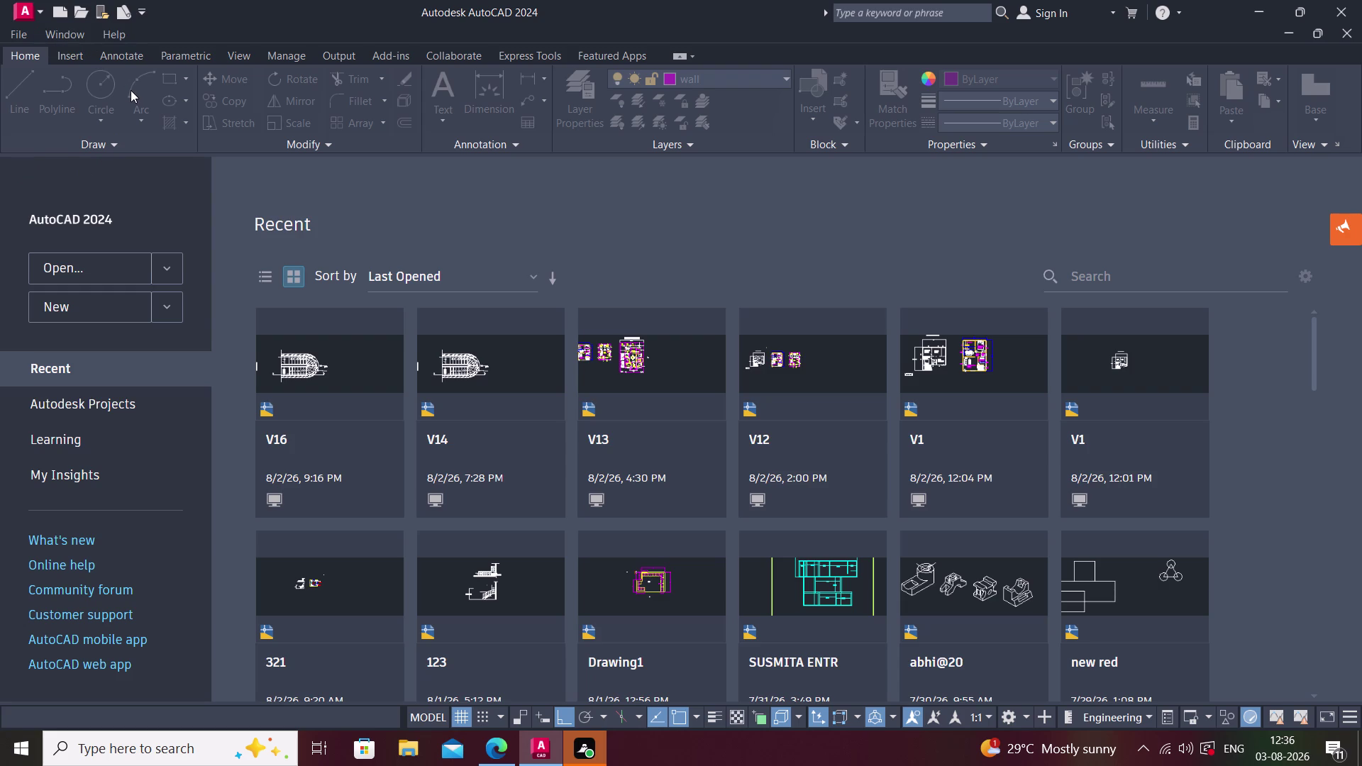
Undo three times and redo five times on the start page.
scroll(up, 3)
key(ctrl+z)
key(ctrl+z)
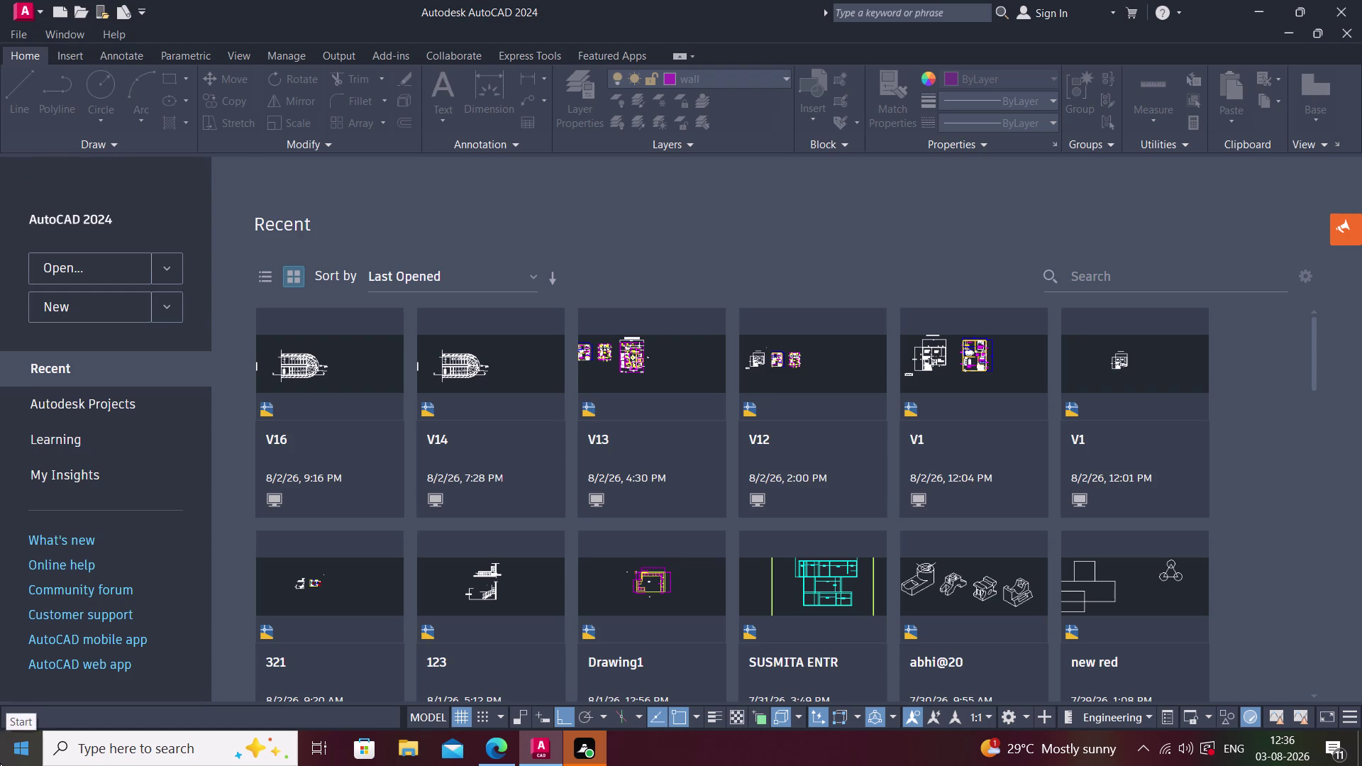
key(ctrl+z)
key(ctrl+y)
key(ctrl+y)
key(ctrl+y)
key(ctrl+y)
key(ctrl+y)
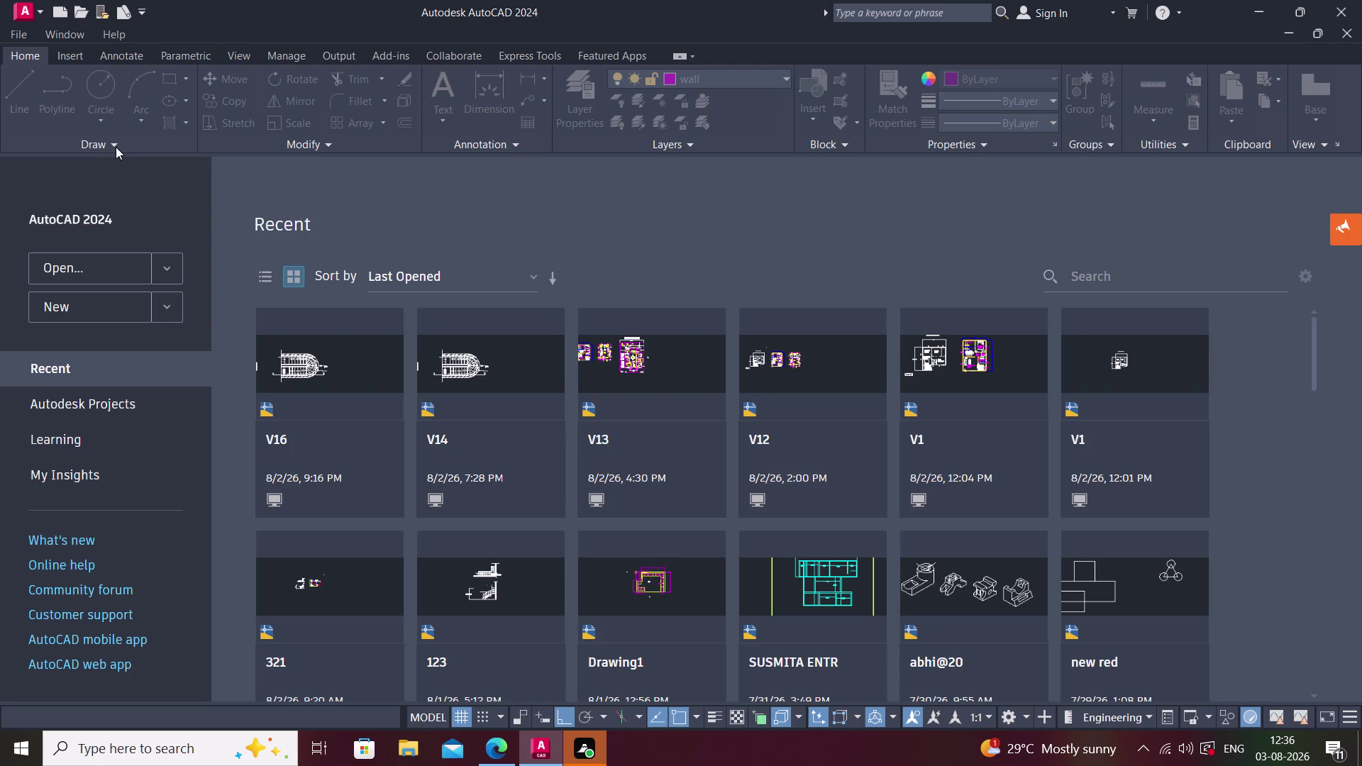
Open the application menu's recent documents list, then dismiss it.
click(116, 146)
click(108, 144)
click(31, 14)
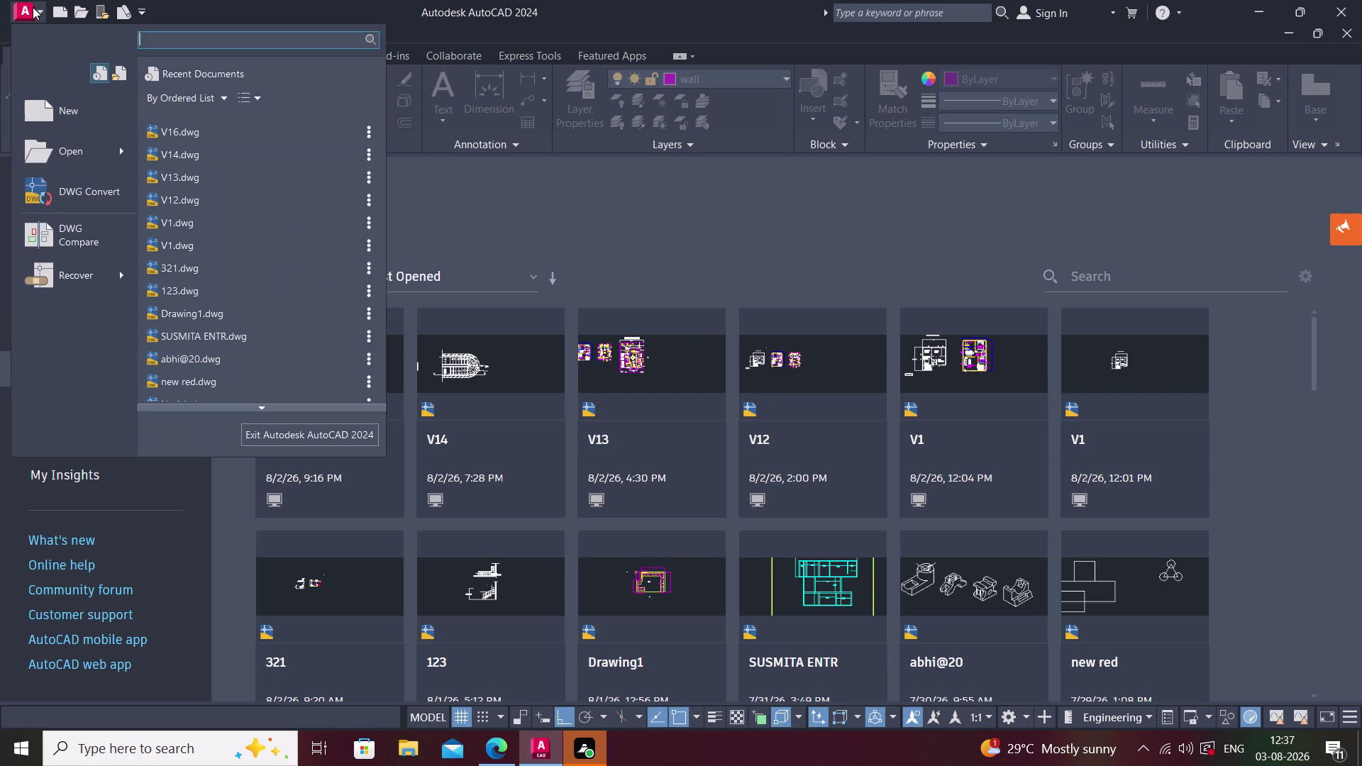
click(580, 237)
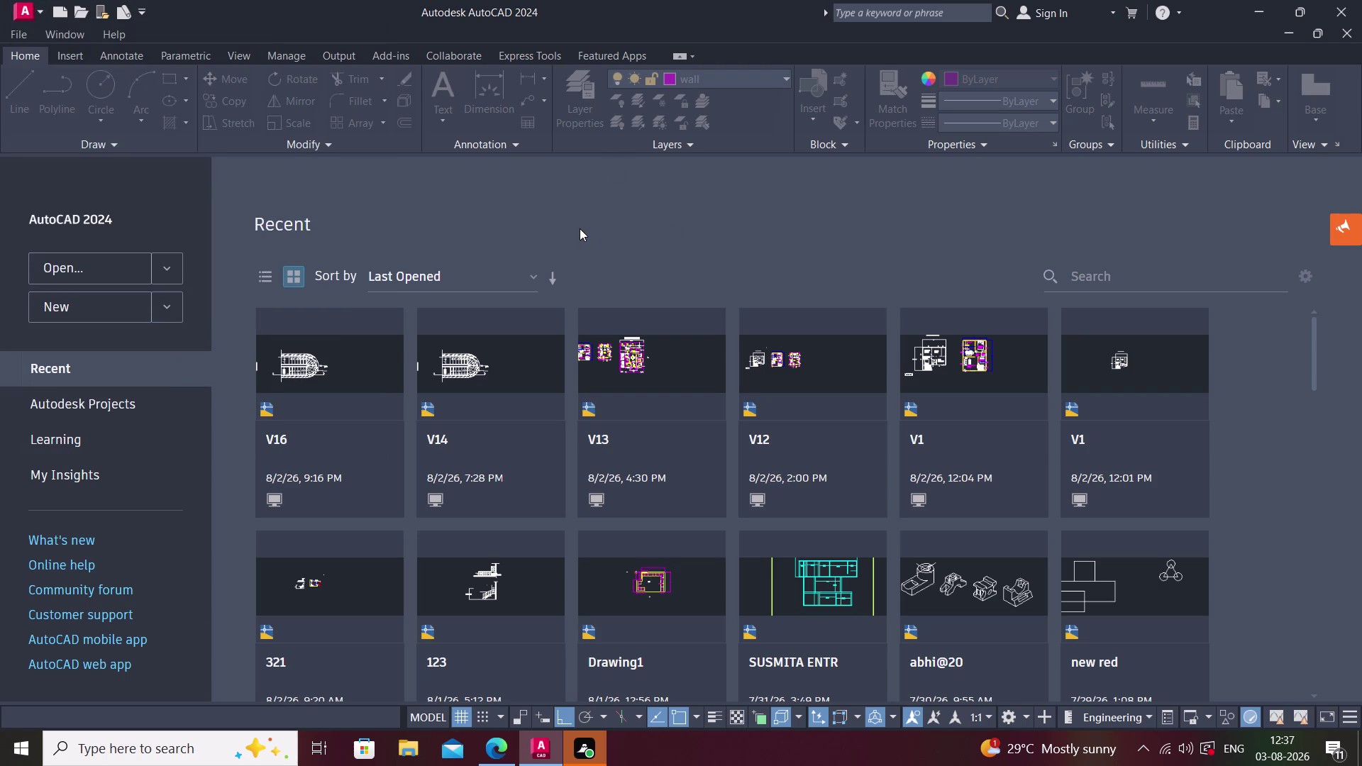
After repeated Ctrl+S attempts, show the Sort by dropdown's Name and Last Opened options.
key(ctrl+s)
key(ctrl+s)
key(ctrl+s)
key(ctrl+s)
key(ctrl+s)
key(ctrl+s)
key(ctrl+s)
key(ctrl+s)
key(ctrl+s)
key(ctrl+s)
key(ctrl+s)
key(ctrl+s)
click(535, 275)
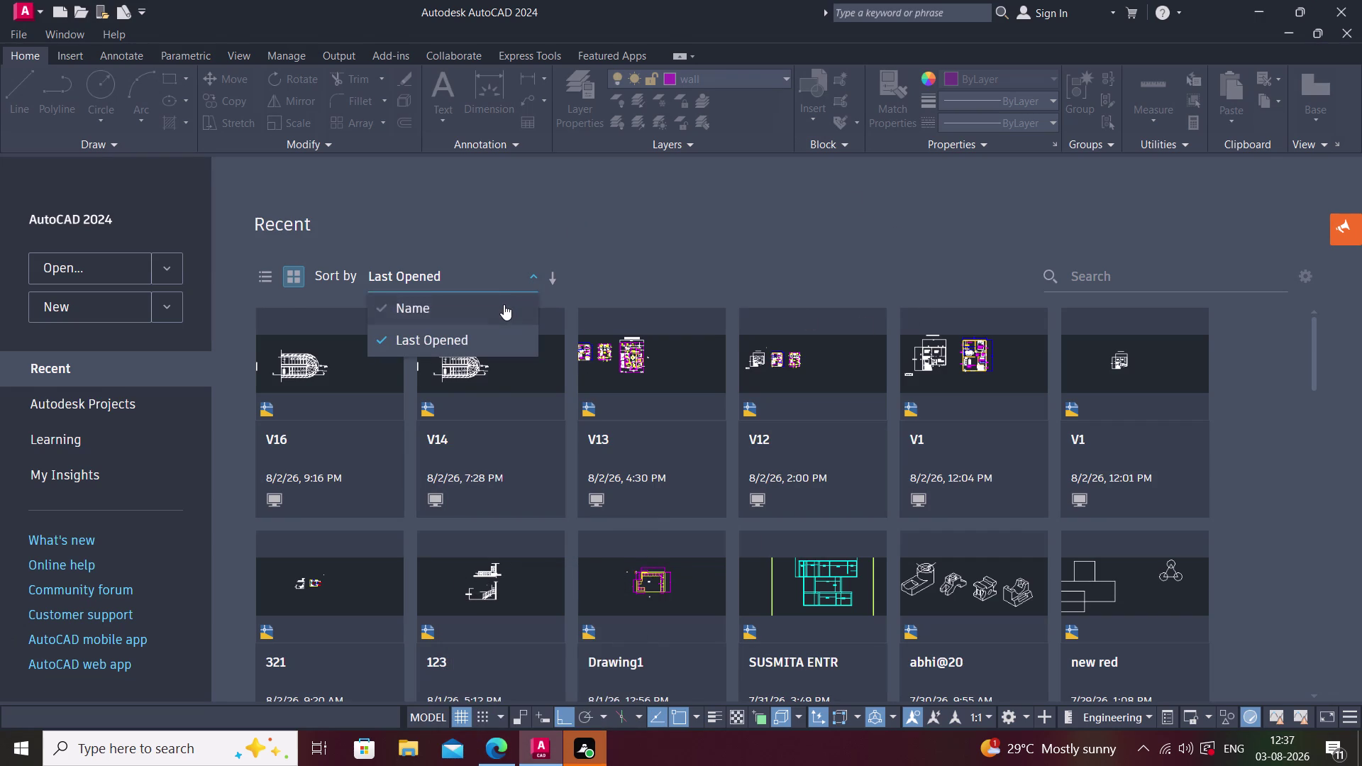
Sort the recent drawings by name and bring up the file commands list.
click(503, 304)
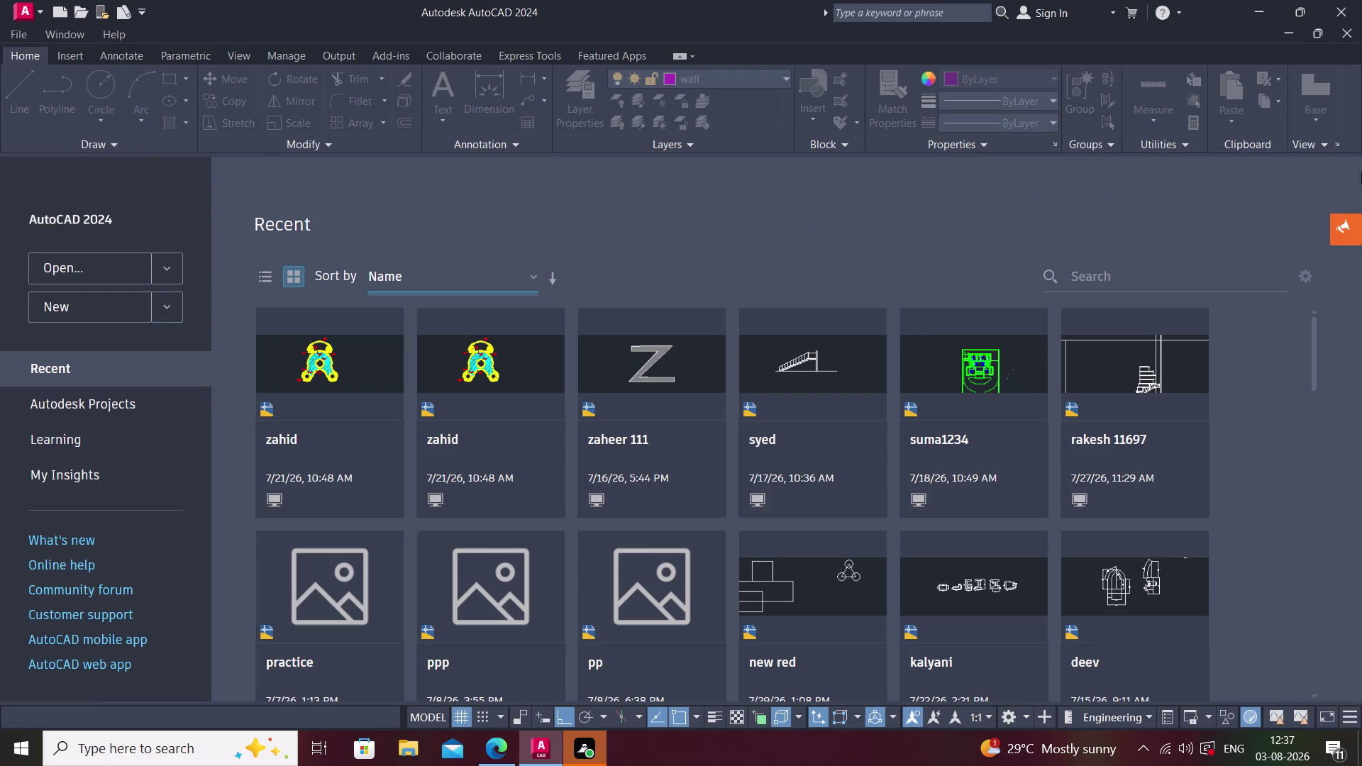
double_click(23, 50)
click(23, 42)
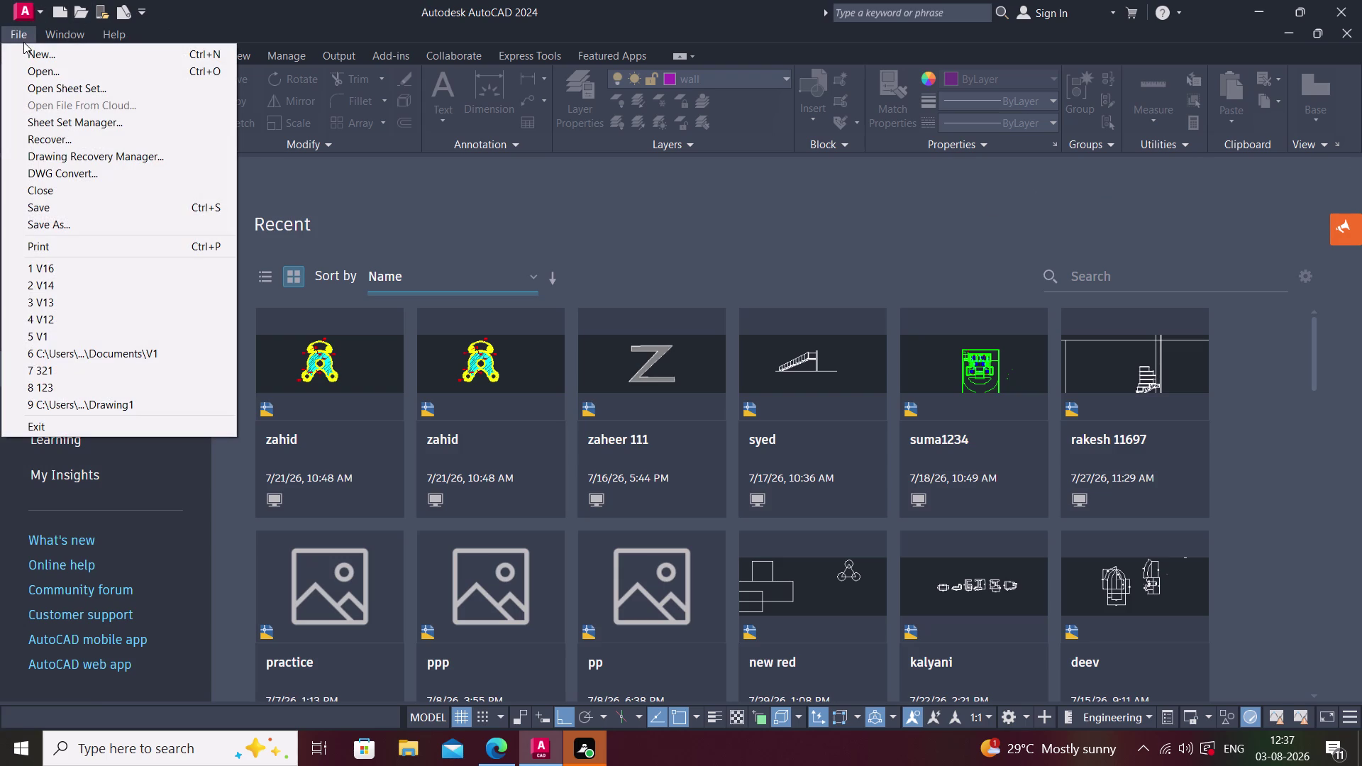
click(25, 36)
click(36, 16)
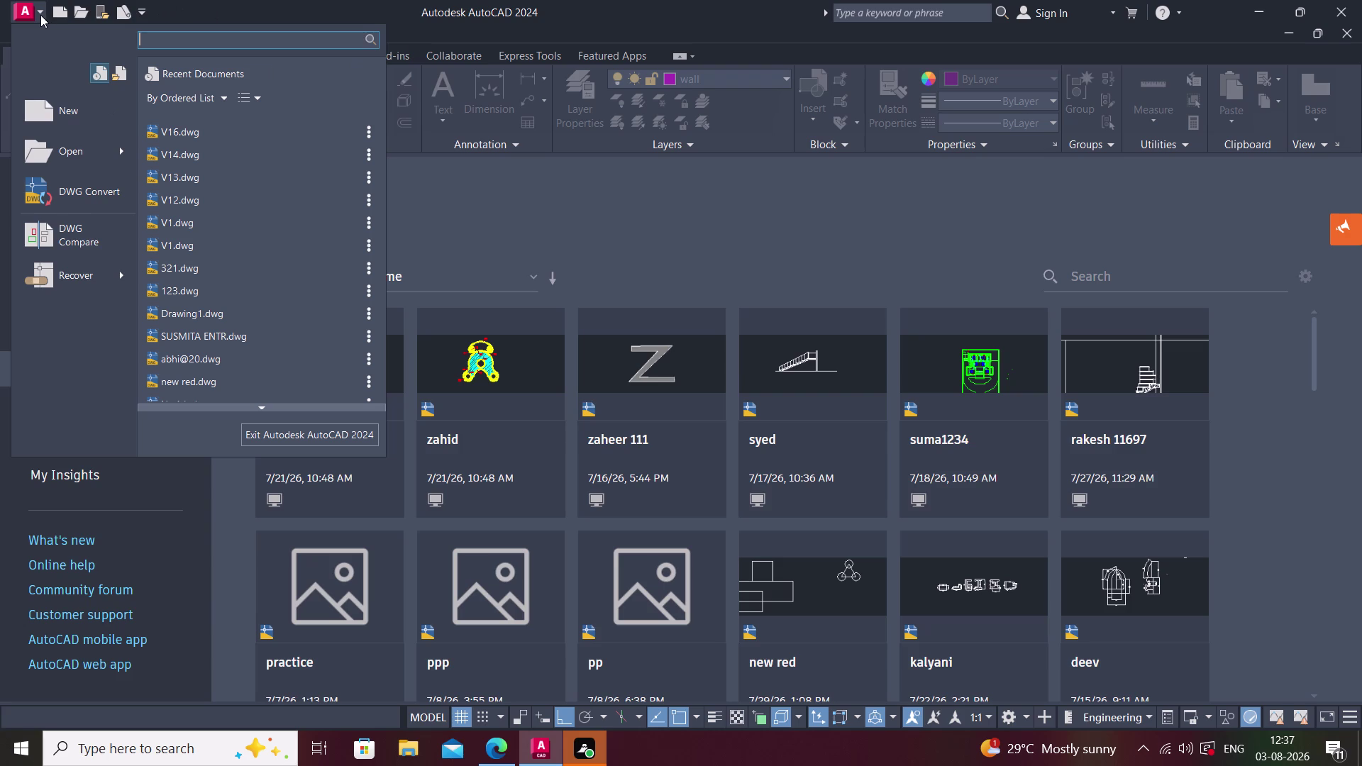
Show and dismiss the recent documents list and the file commands list.
click(40, 15)
click(20, 20)
click(41, 12)
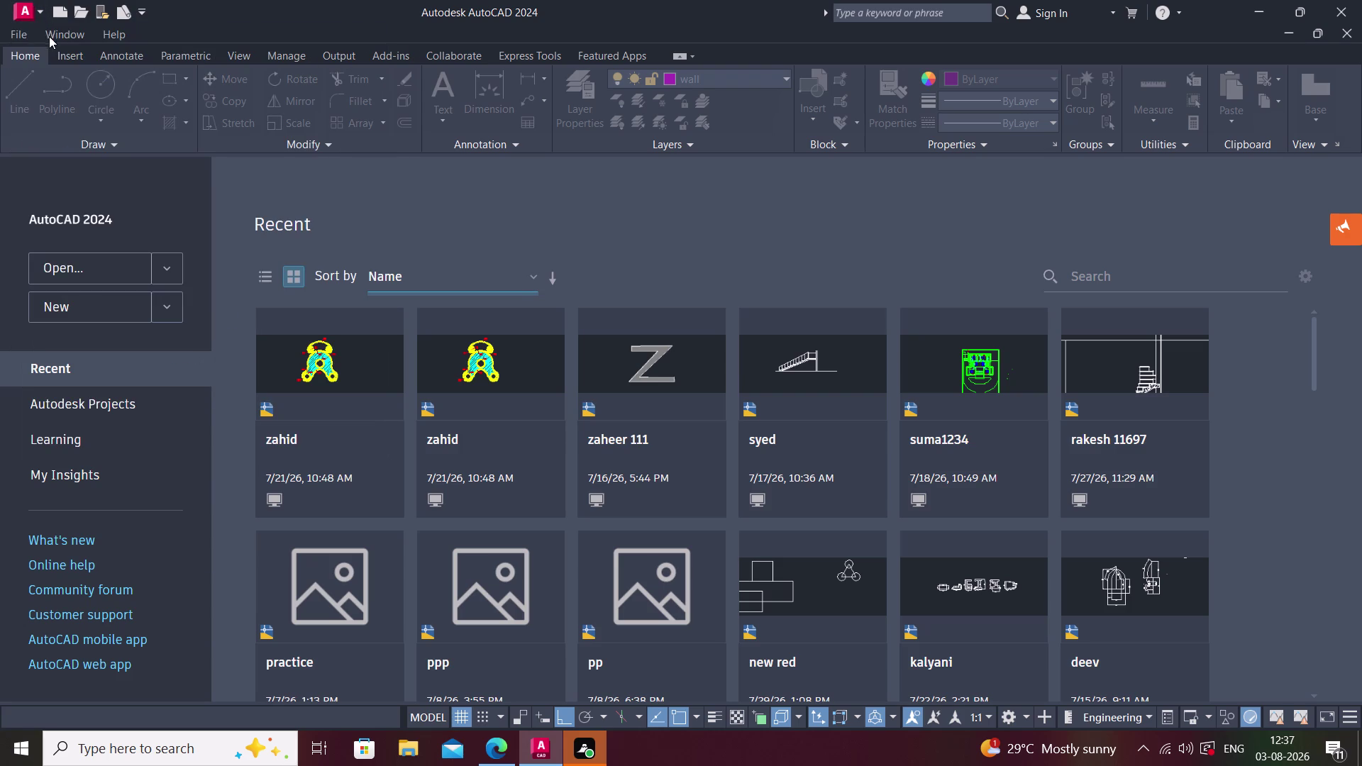
click(17, 36)
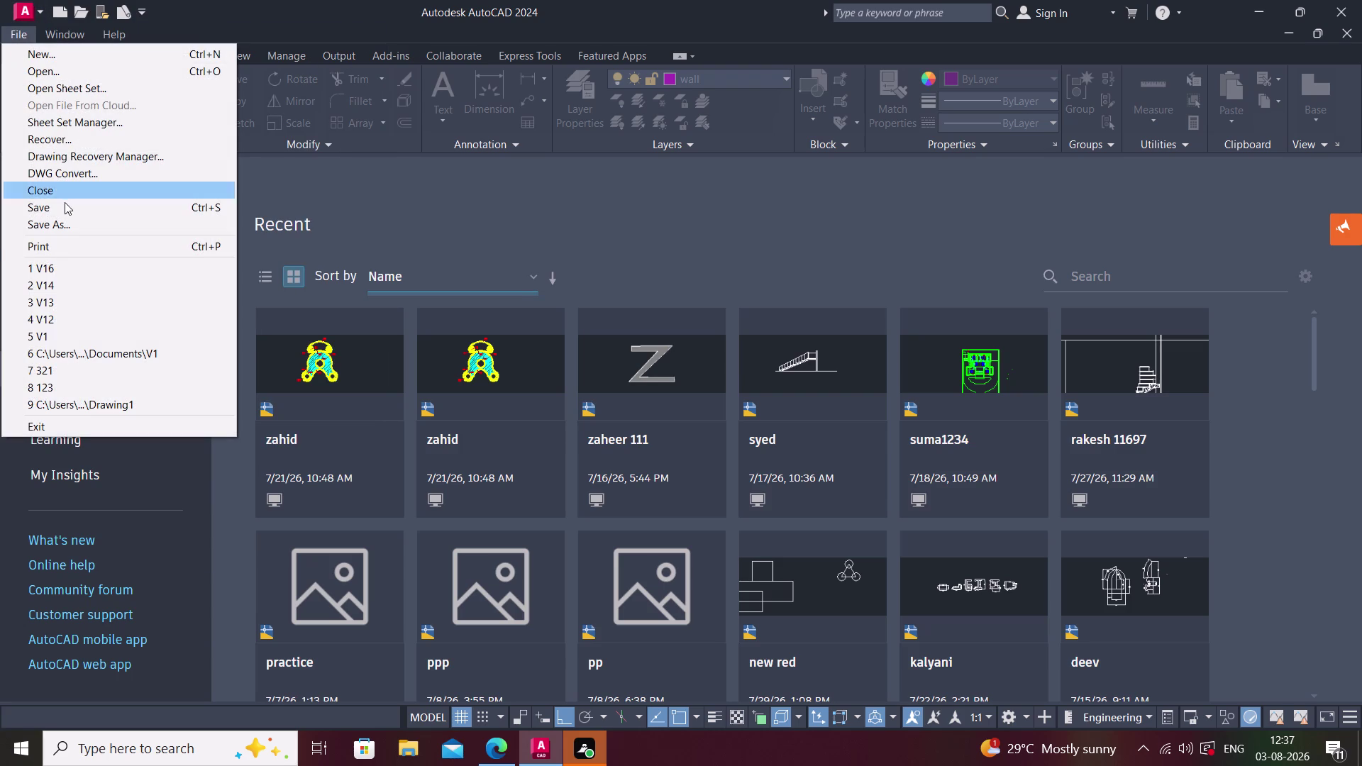
click(78, 227)
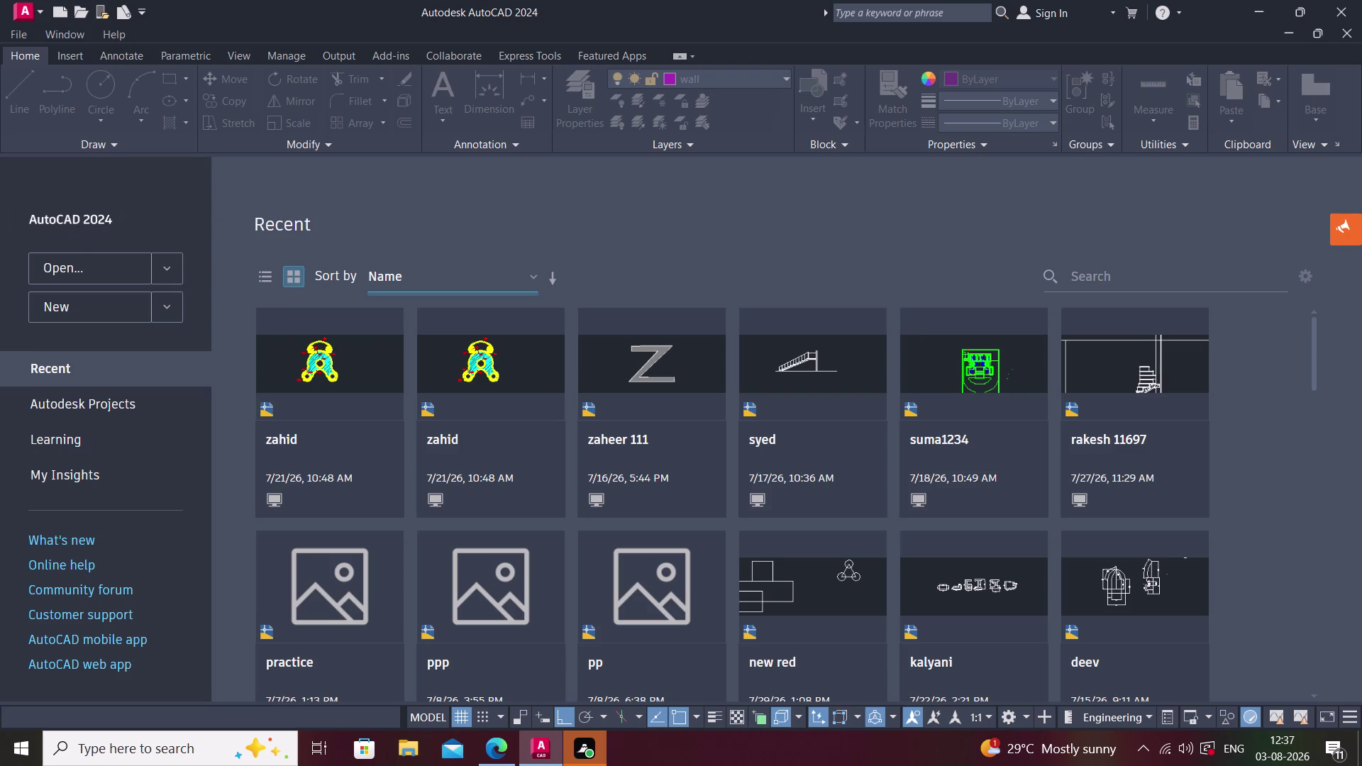
click(23, 14)
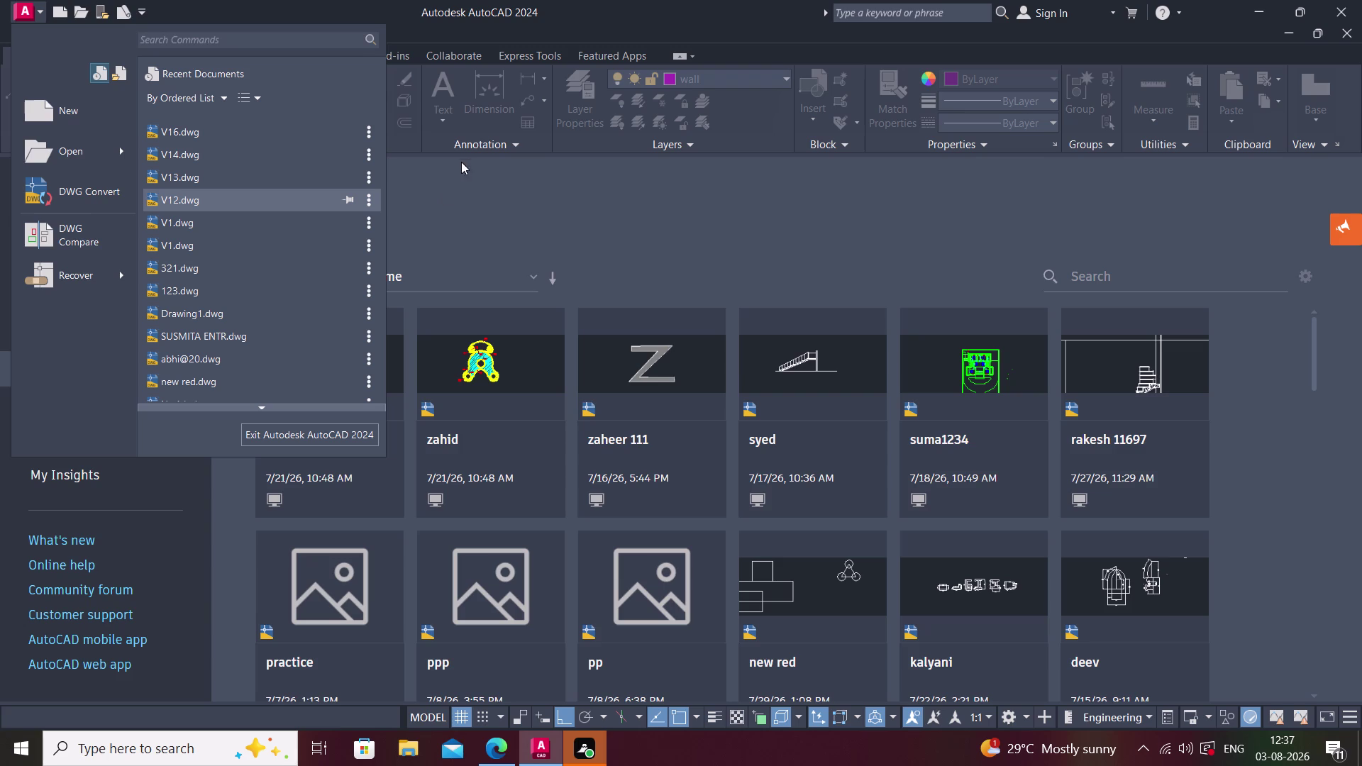
Browse the file commands list again and bring up the Drawing Recovery Manager backups.
click(451, 178)
click(28, 33)
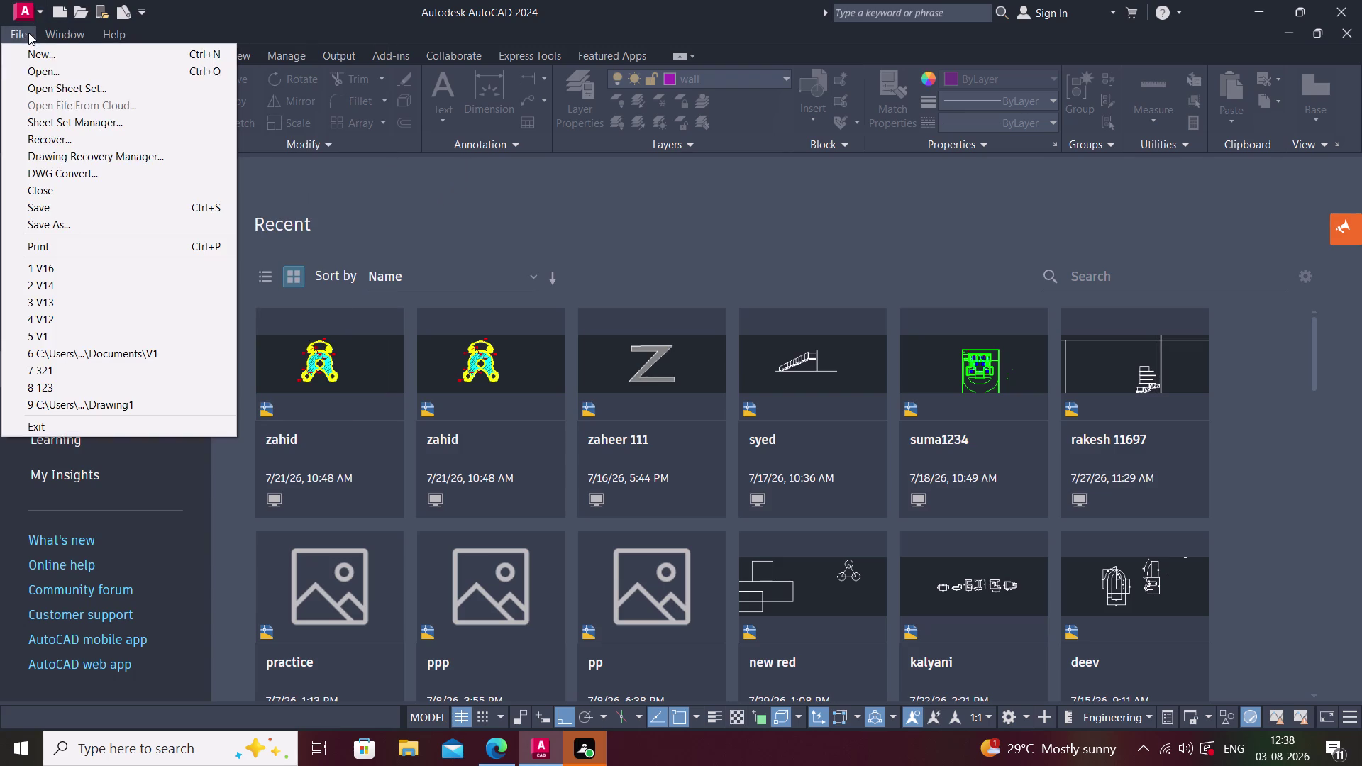
click(80, 228)
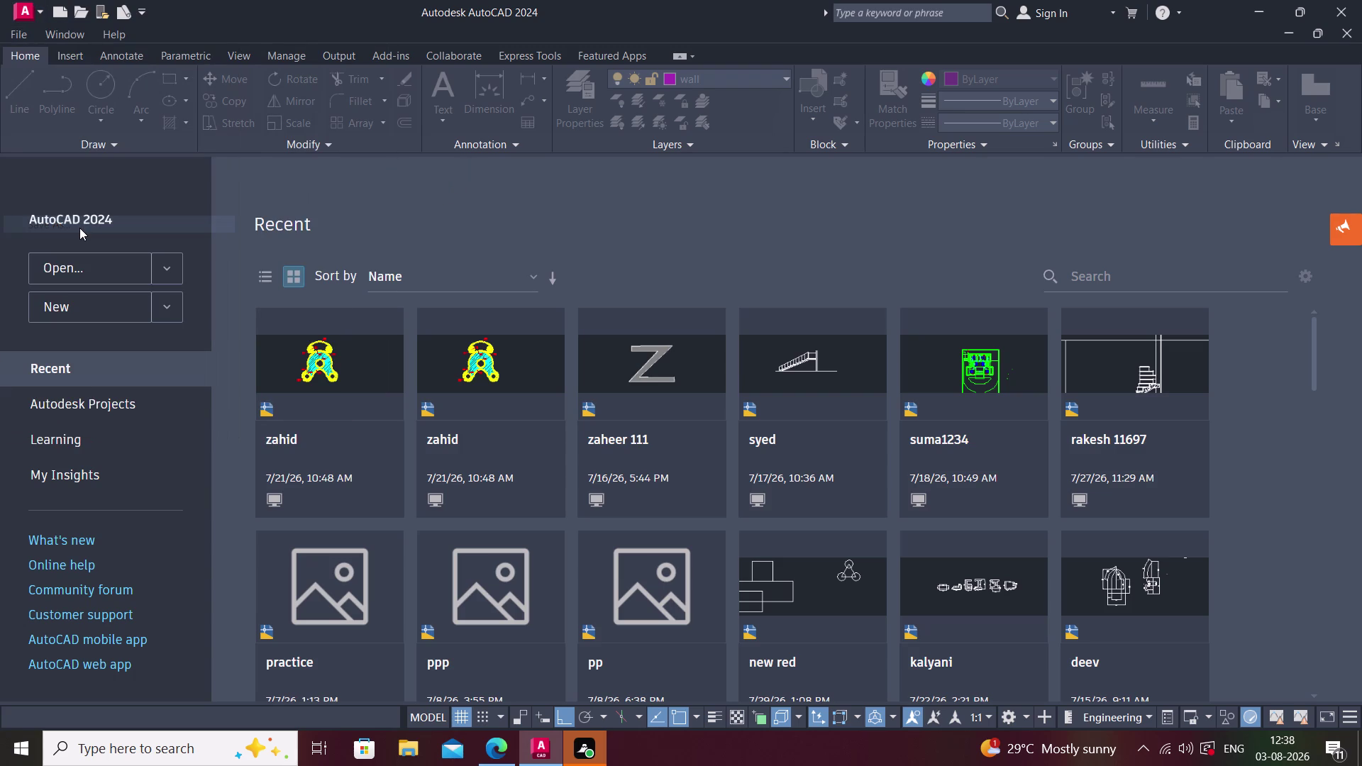
click(27, 29)
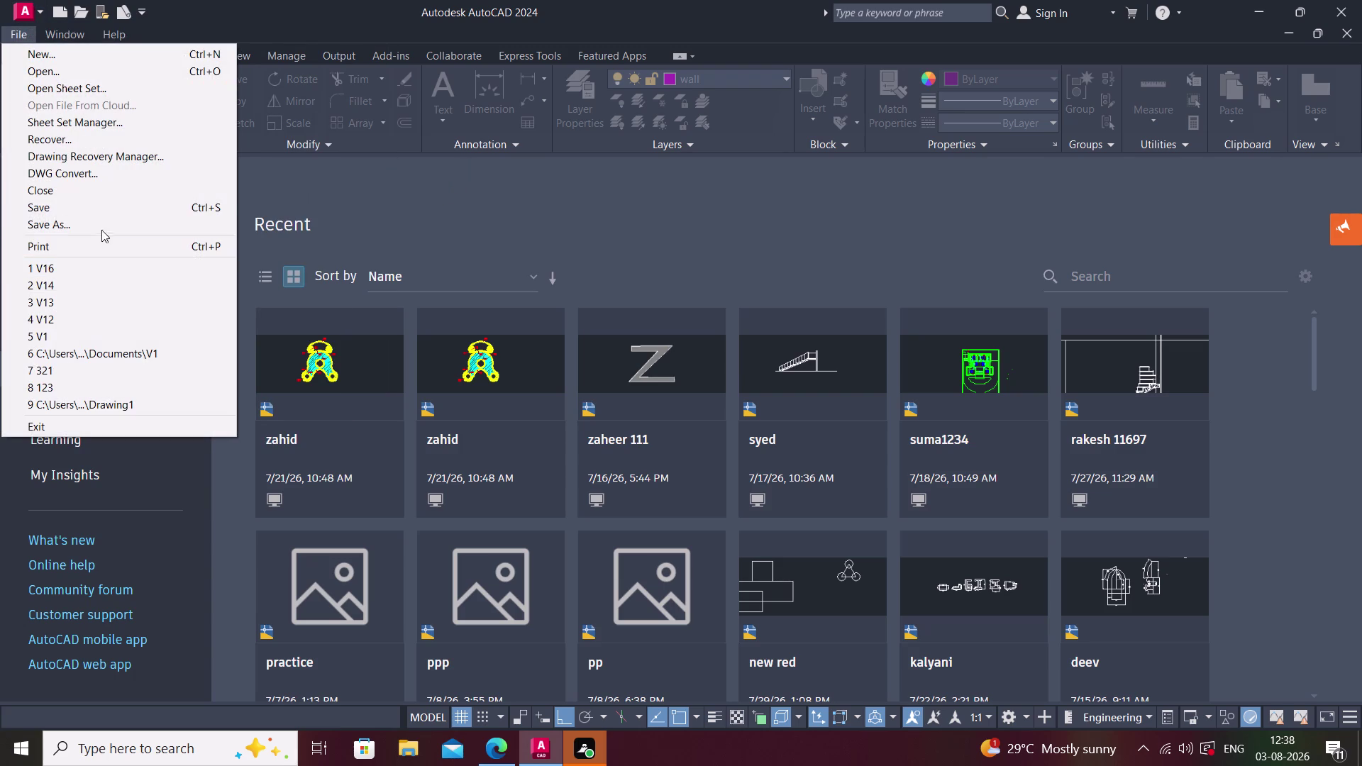
click(88, 208)
click(32, 41)
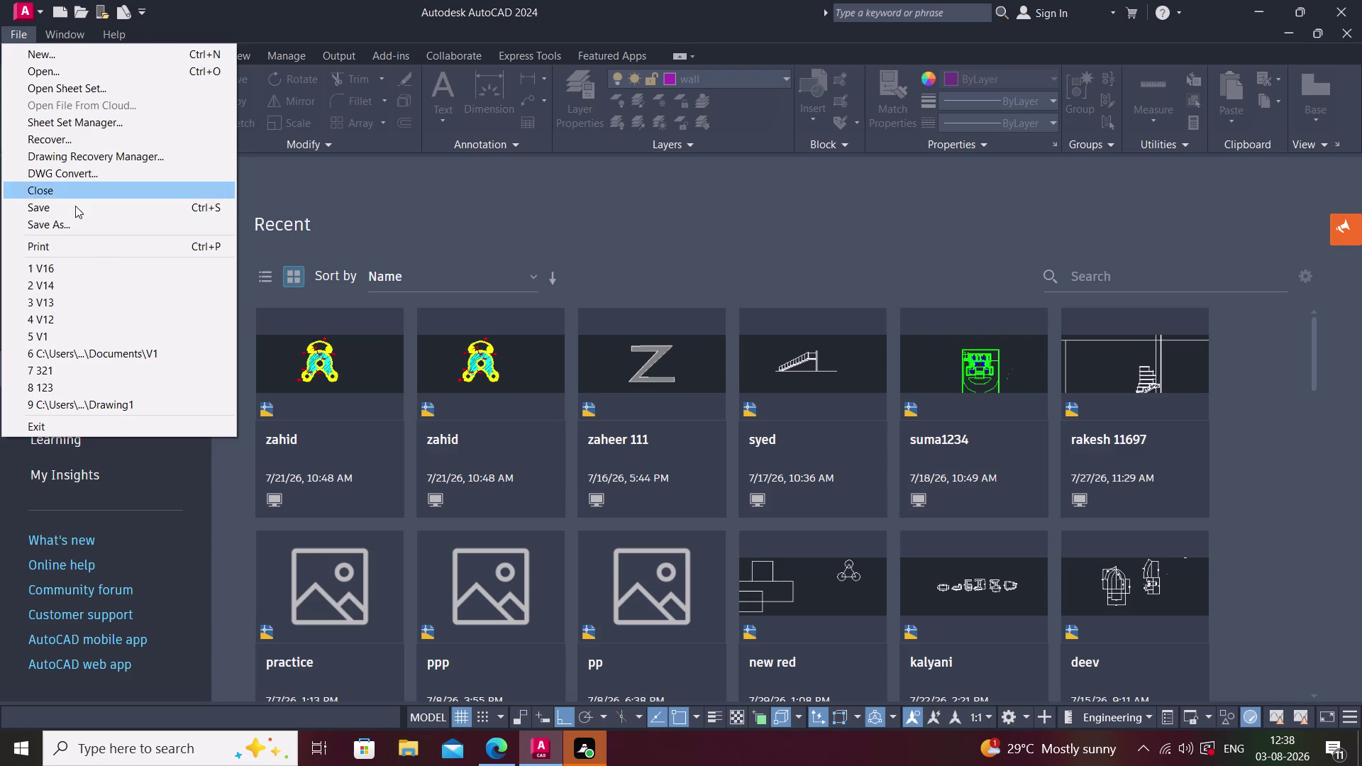
click(76, 226)
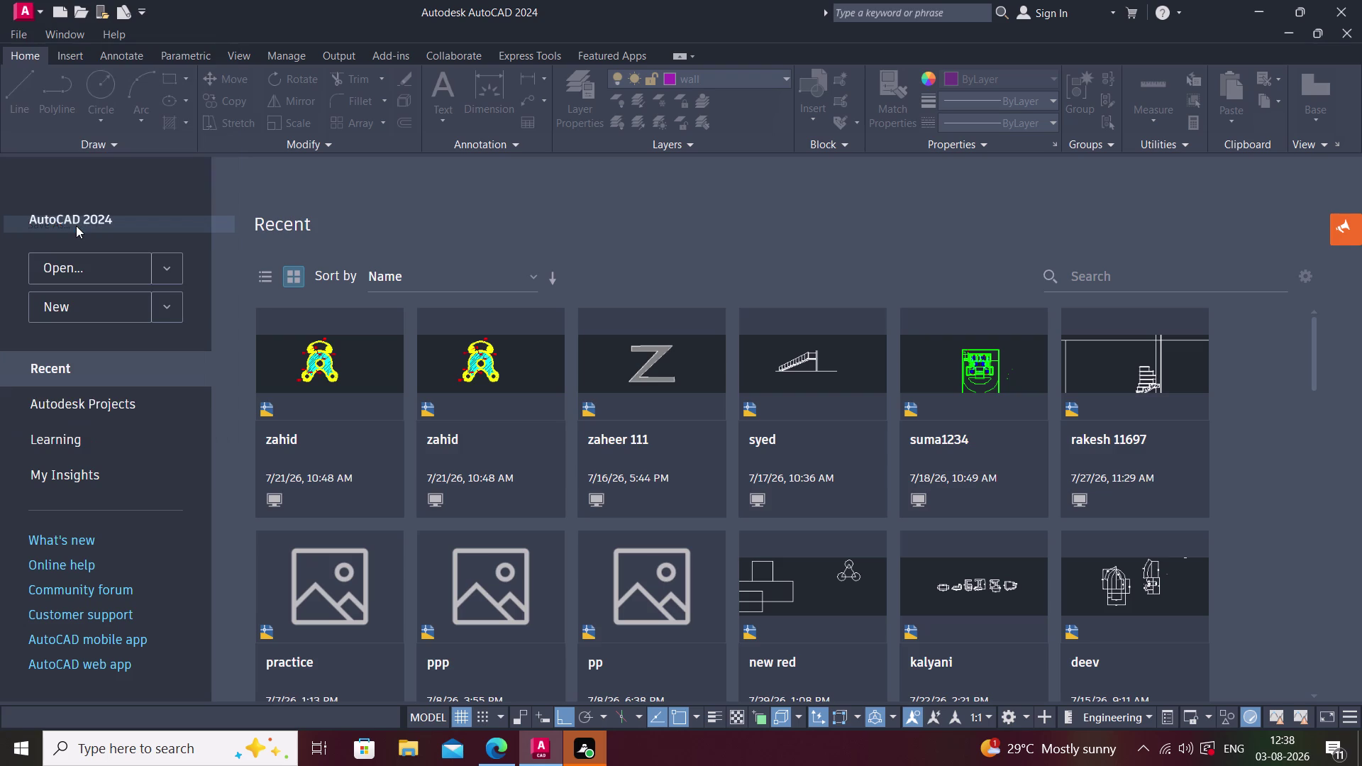
click(20, 34)
click(79, 161)
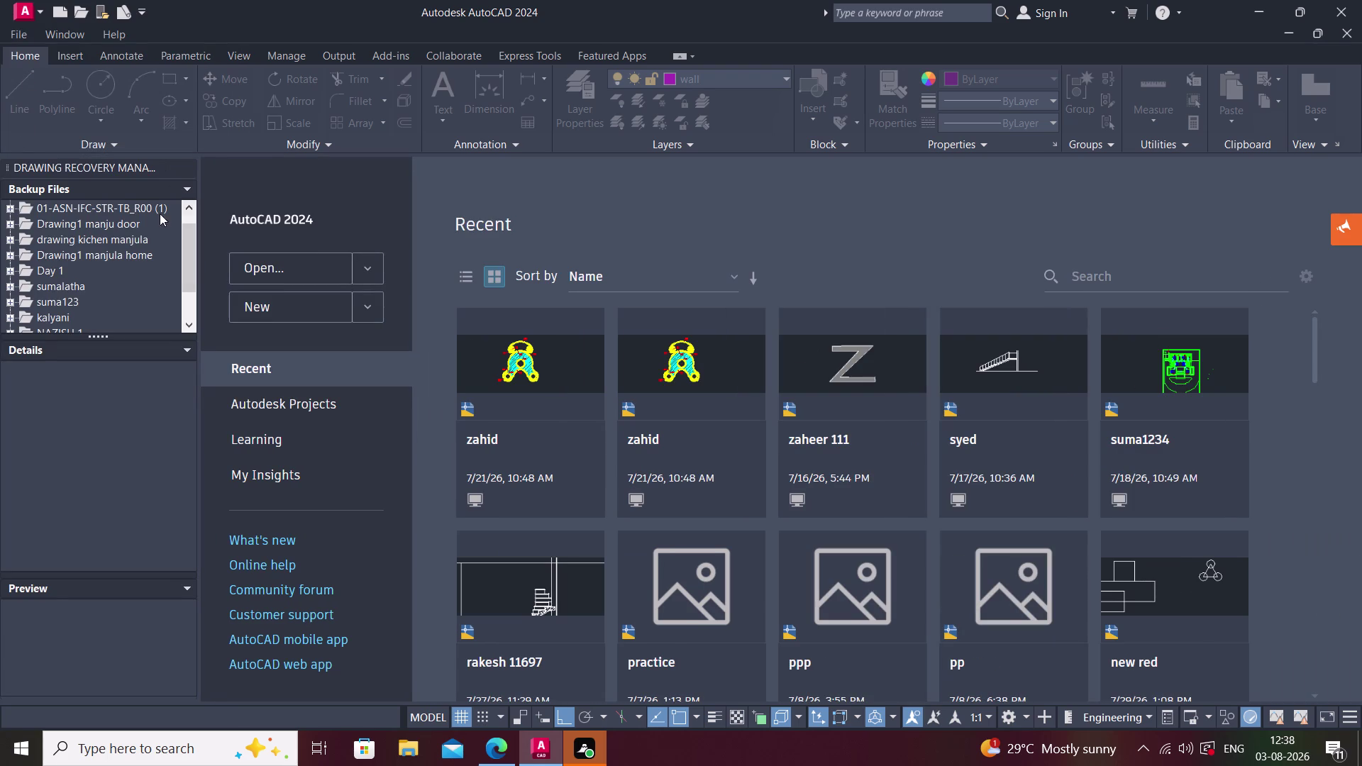
click(61, 227)
scroll(down, 3)
scroll(down, 3)
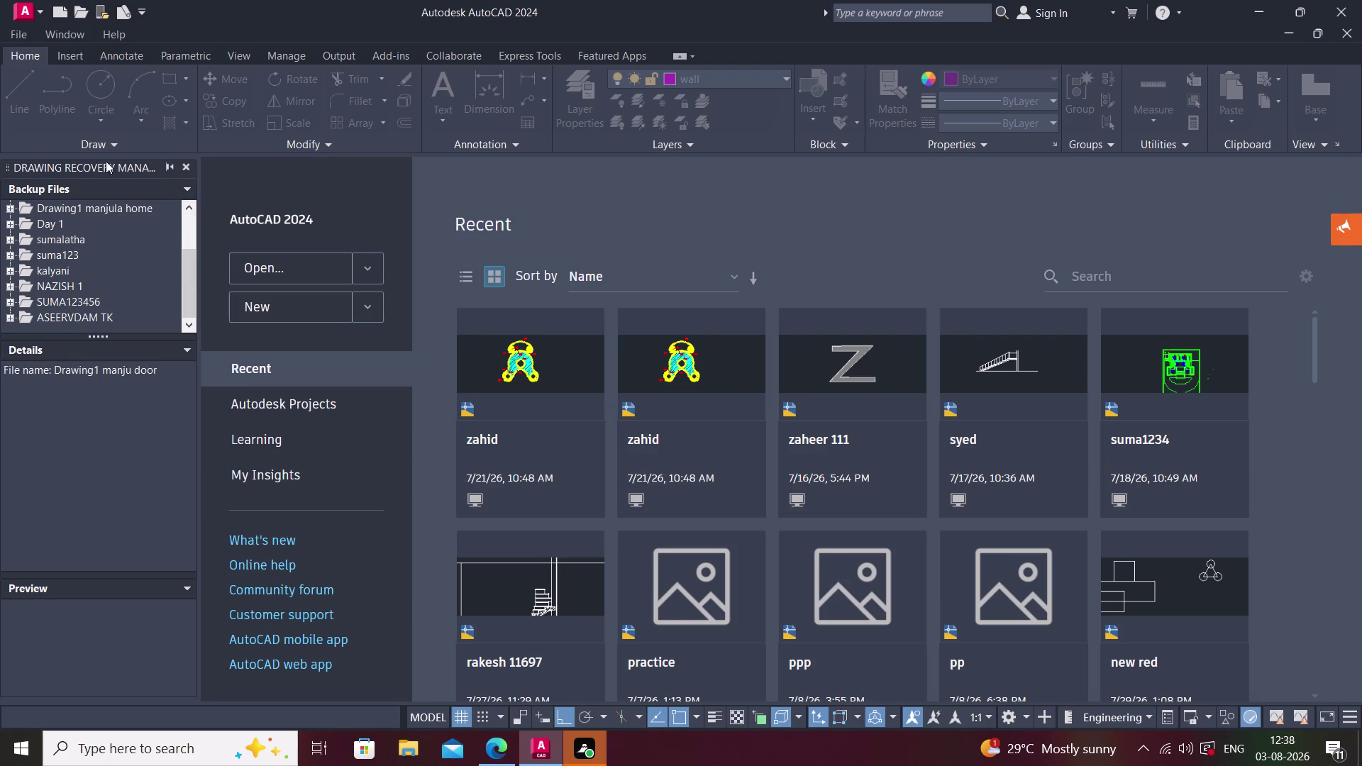
click(183, 165)
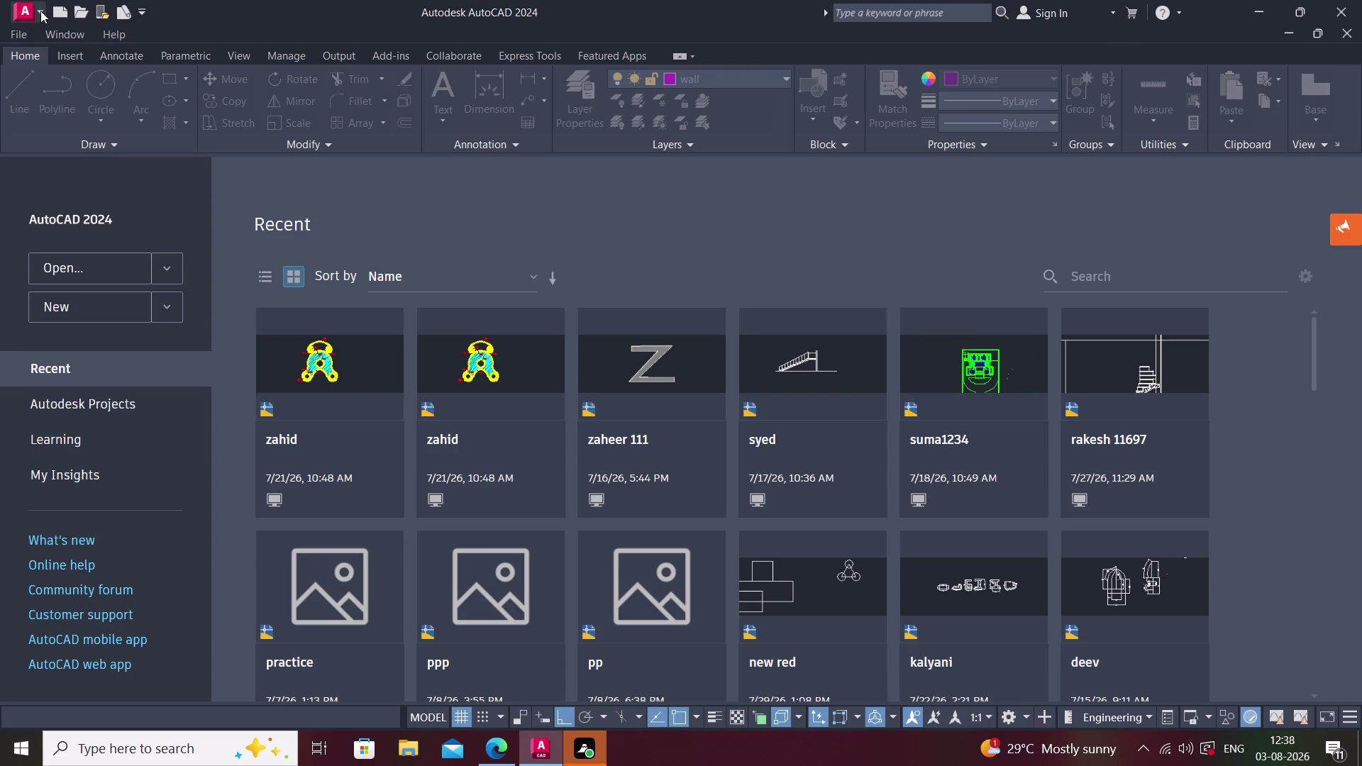
click(61, 49)
click(72, 56)
click(148, 56)
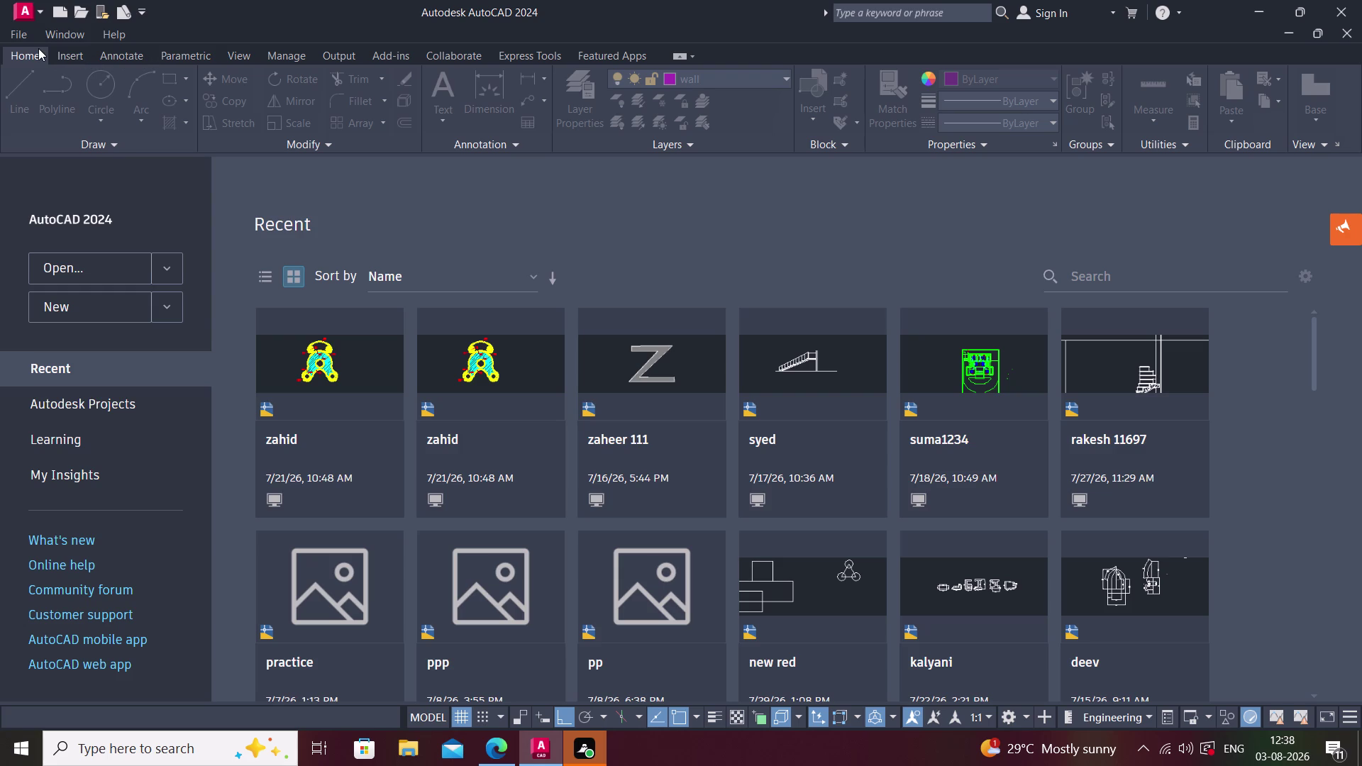
double_click(38, 48)
double_click(122, 136)
click(124, 269)
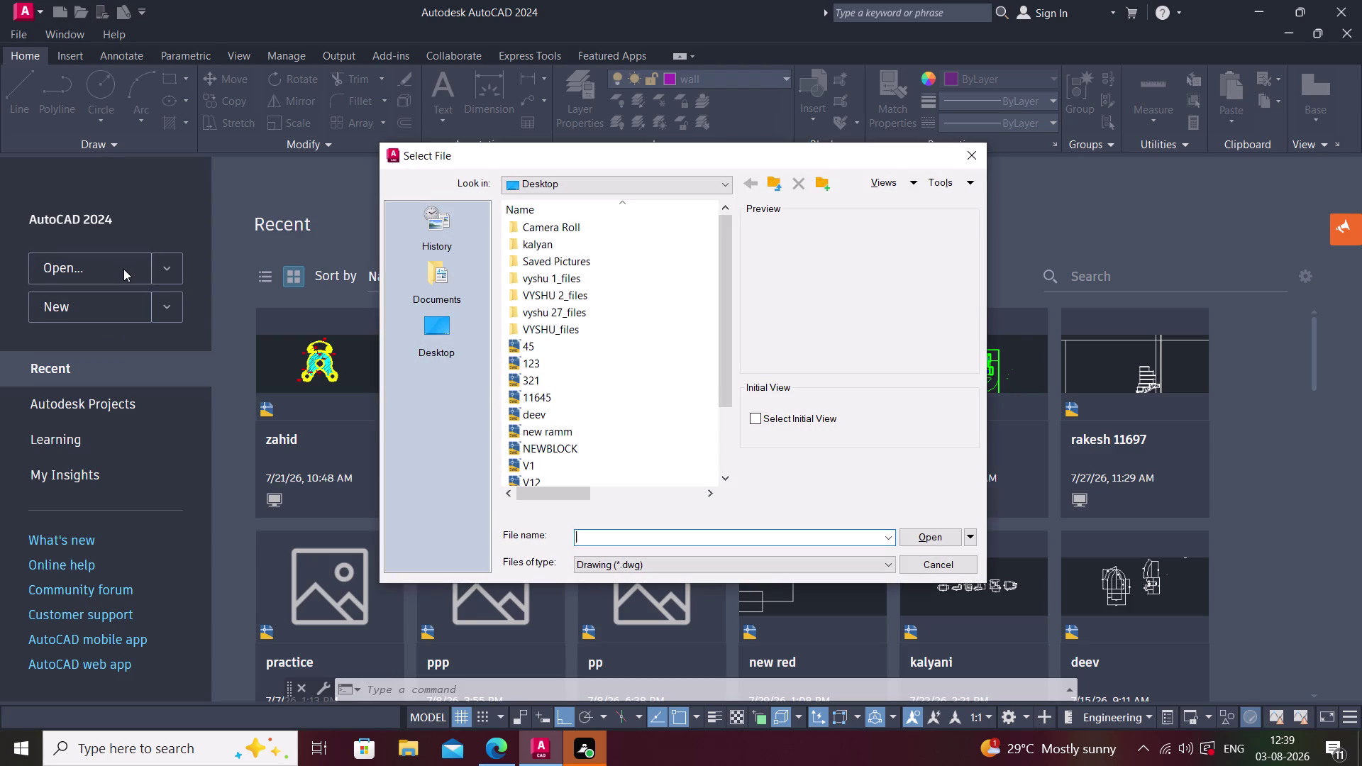
Cancel the Select File dialog and close the Start tab to reveal Drawing1.
click(982, 149)
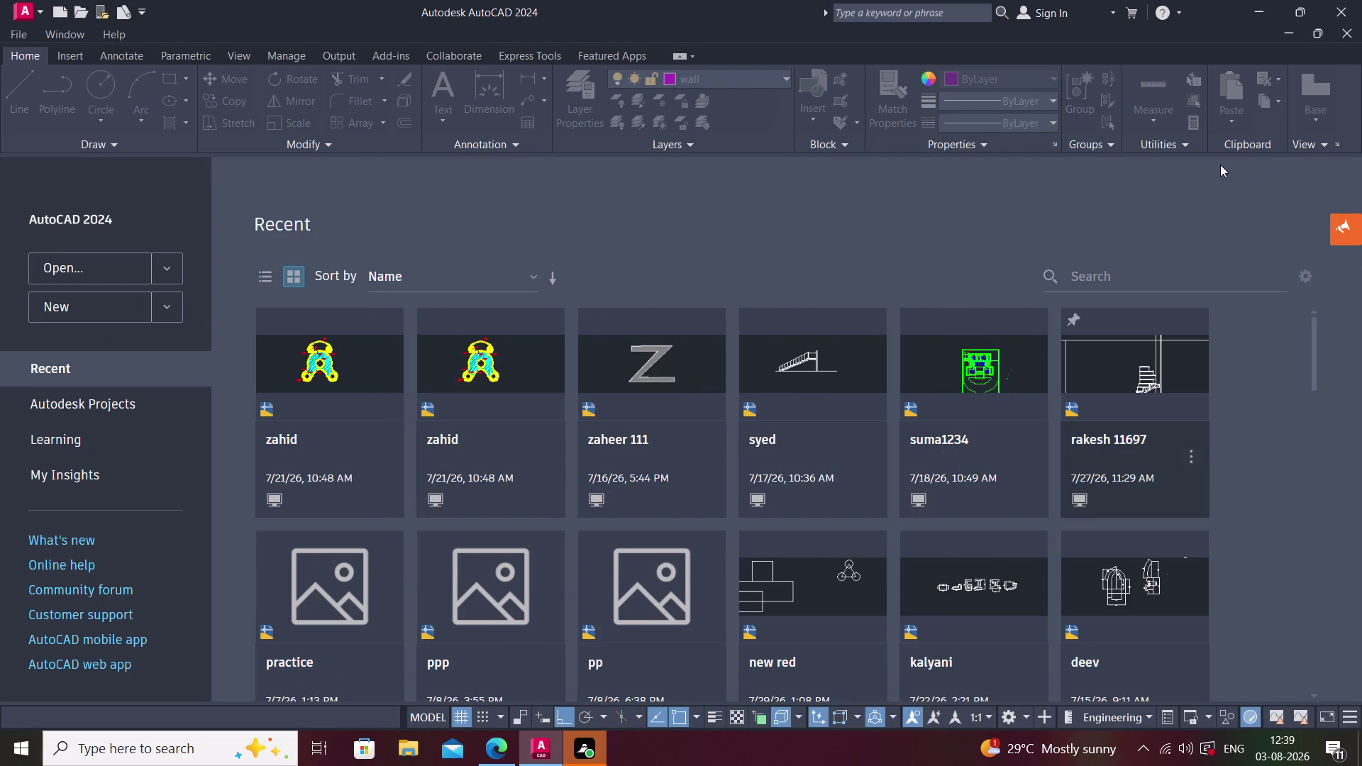
click(1344, 37)
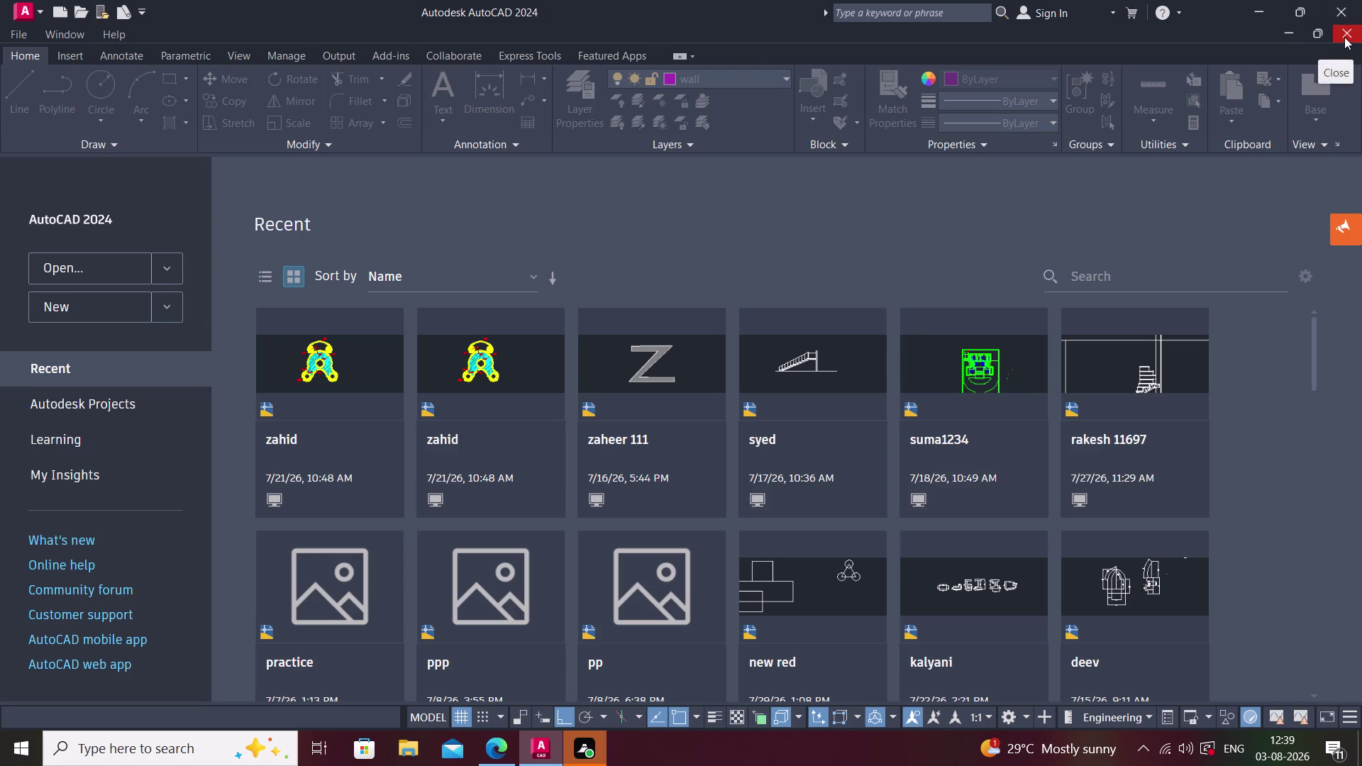
click(1286, 34)
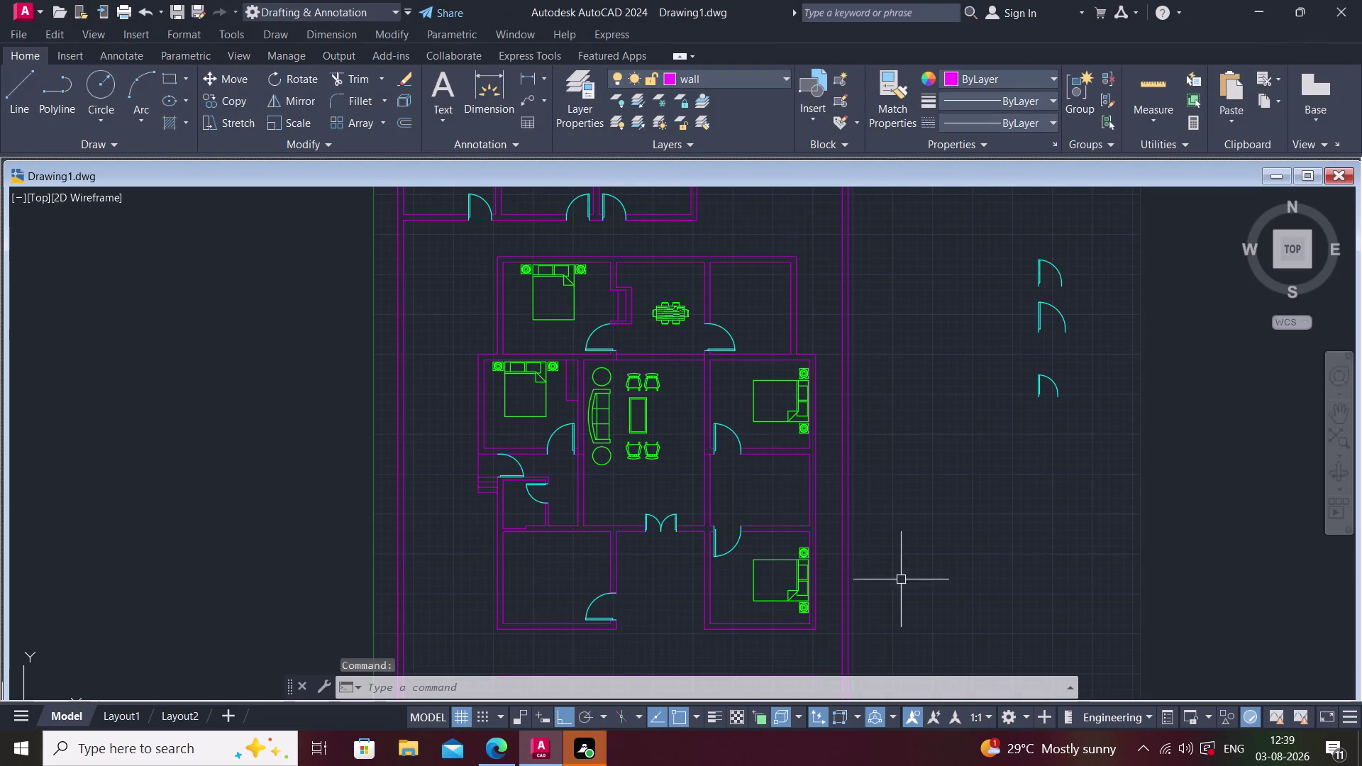
Zoom out to the whole plan, then bring up Save Drawing As from the application menu.
scroll(down, 3)
middle_drag(797, 538, 796, 498)
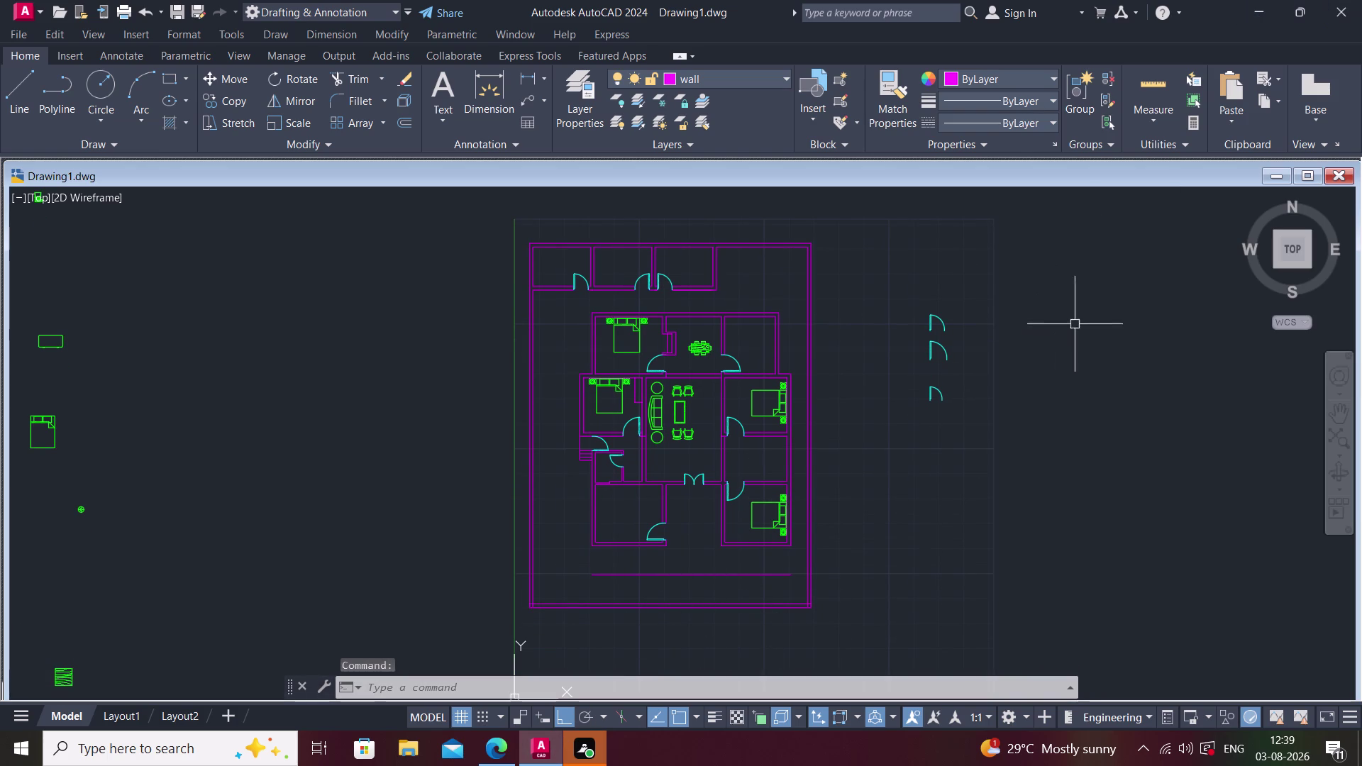
click(1308, 171)
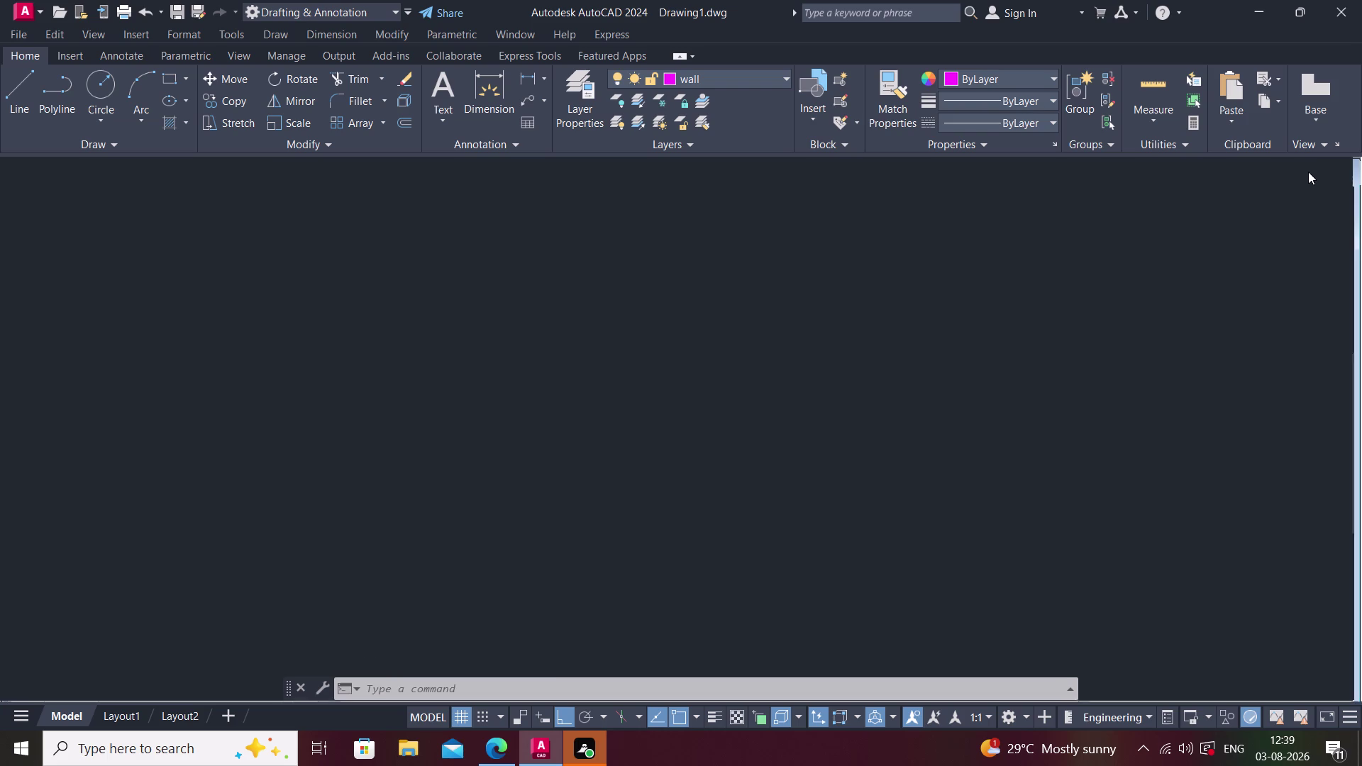
scroll(down, 3)
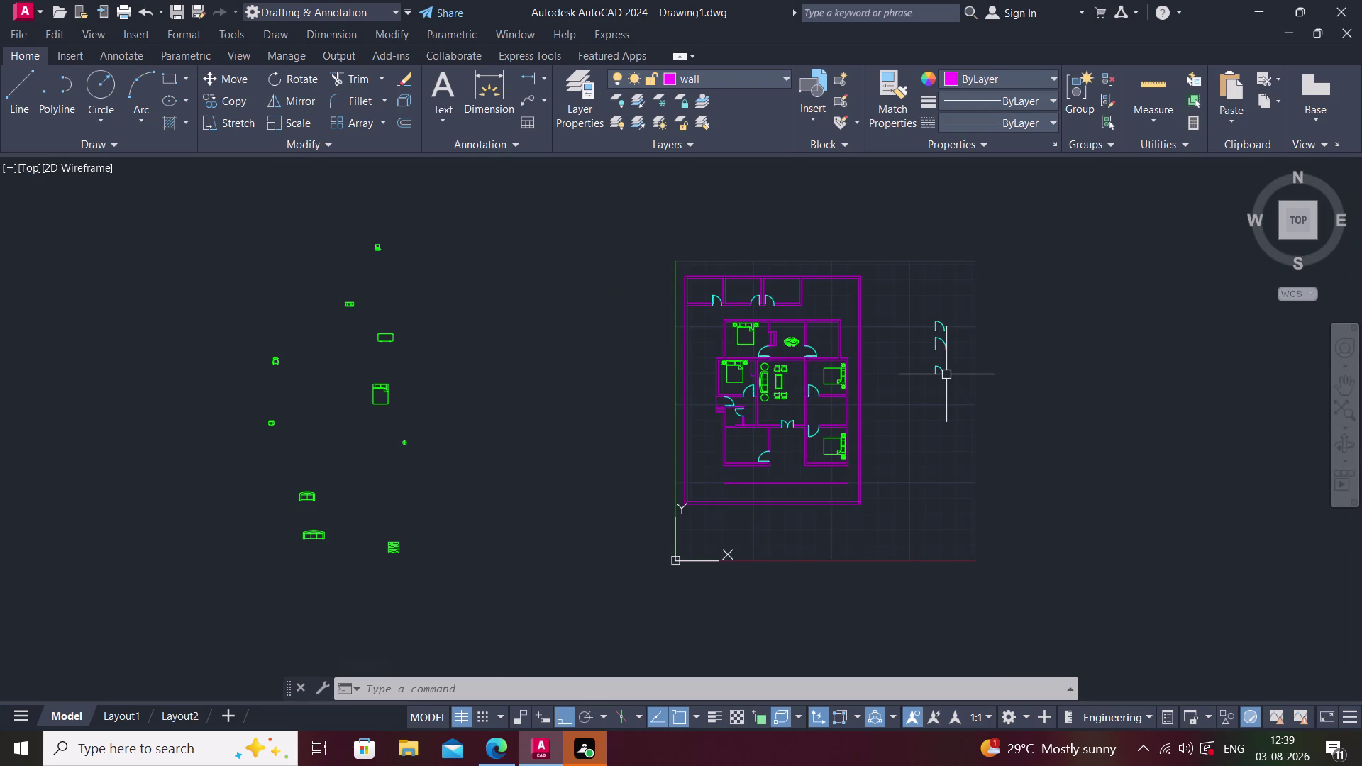
click(18, 11)
click(90, 232)
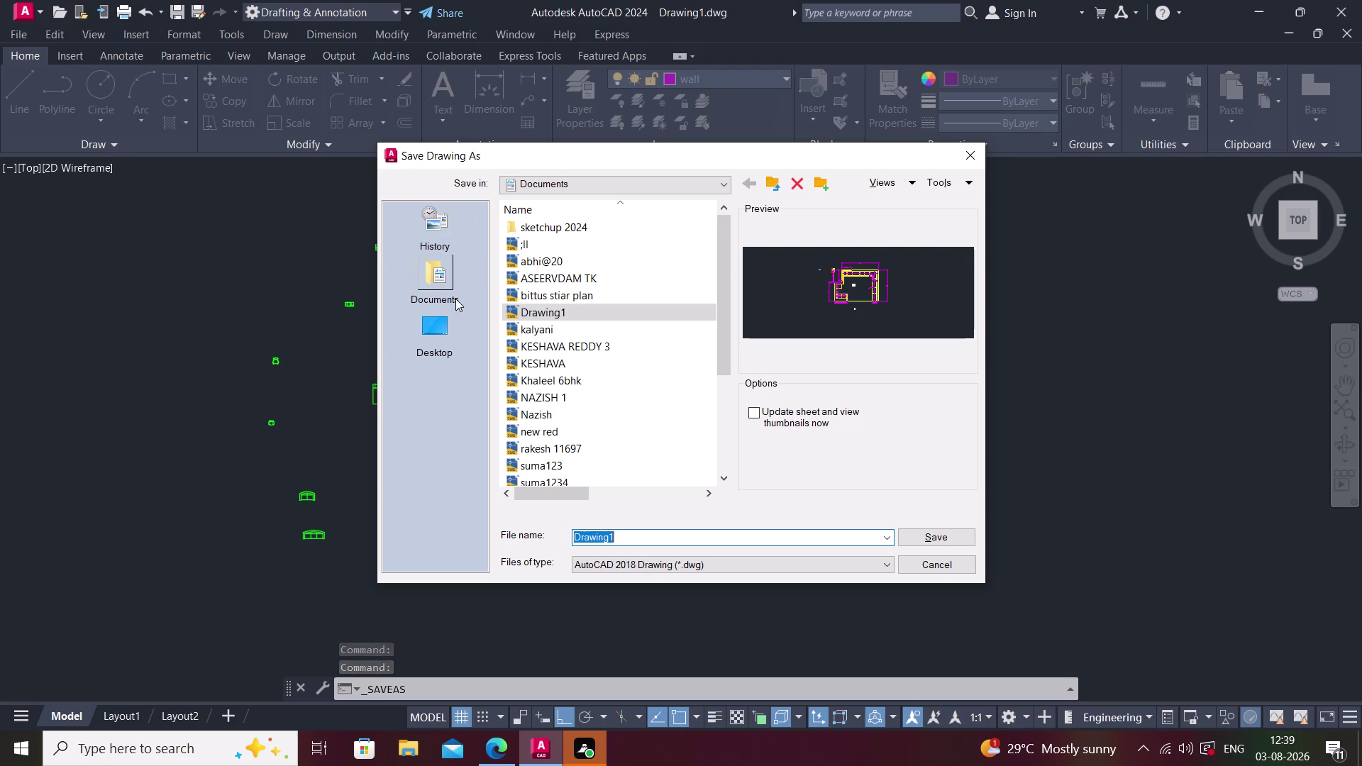
Choose the Desktop as the save location.
click(425, 344)
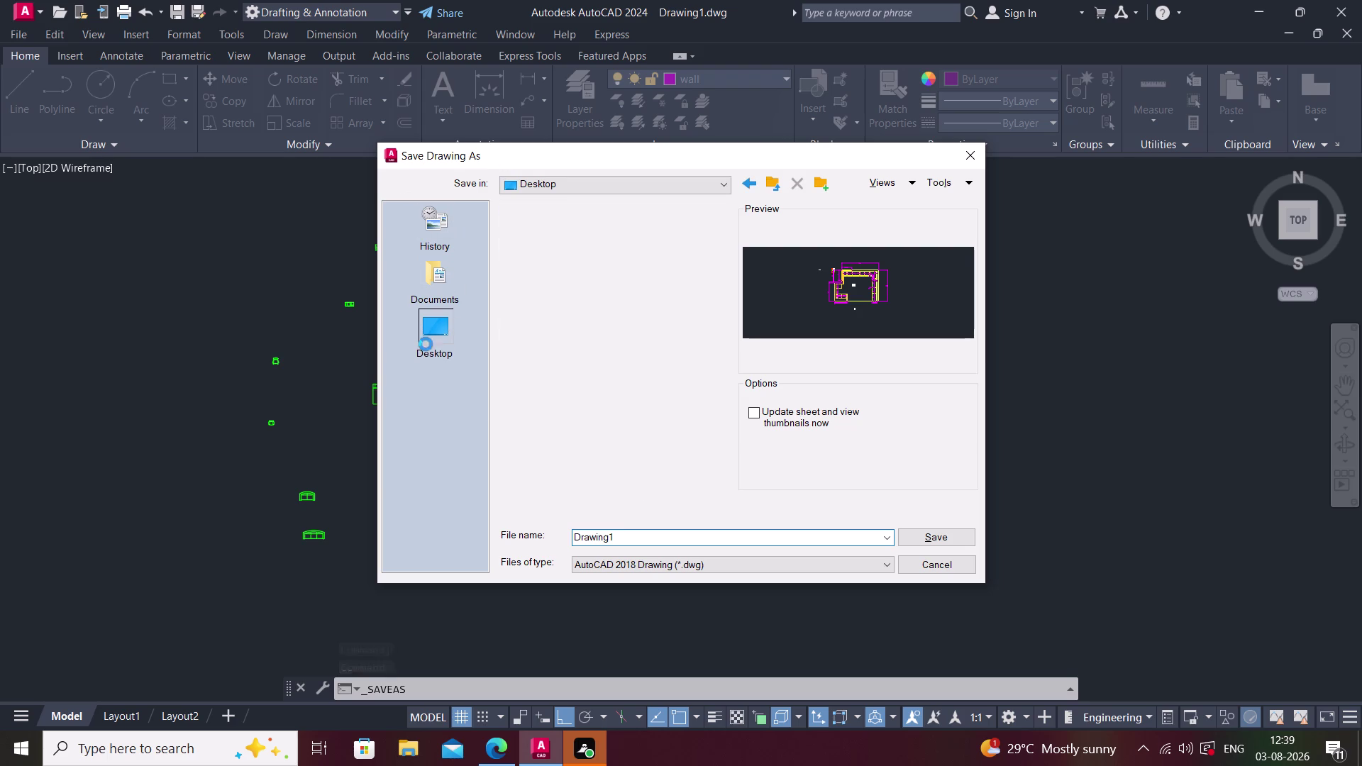
scroll(down, 3)
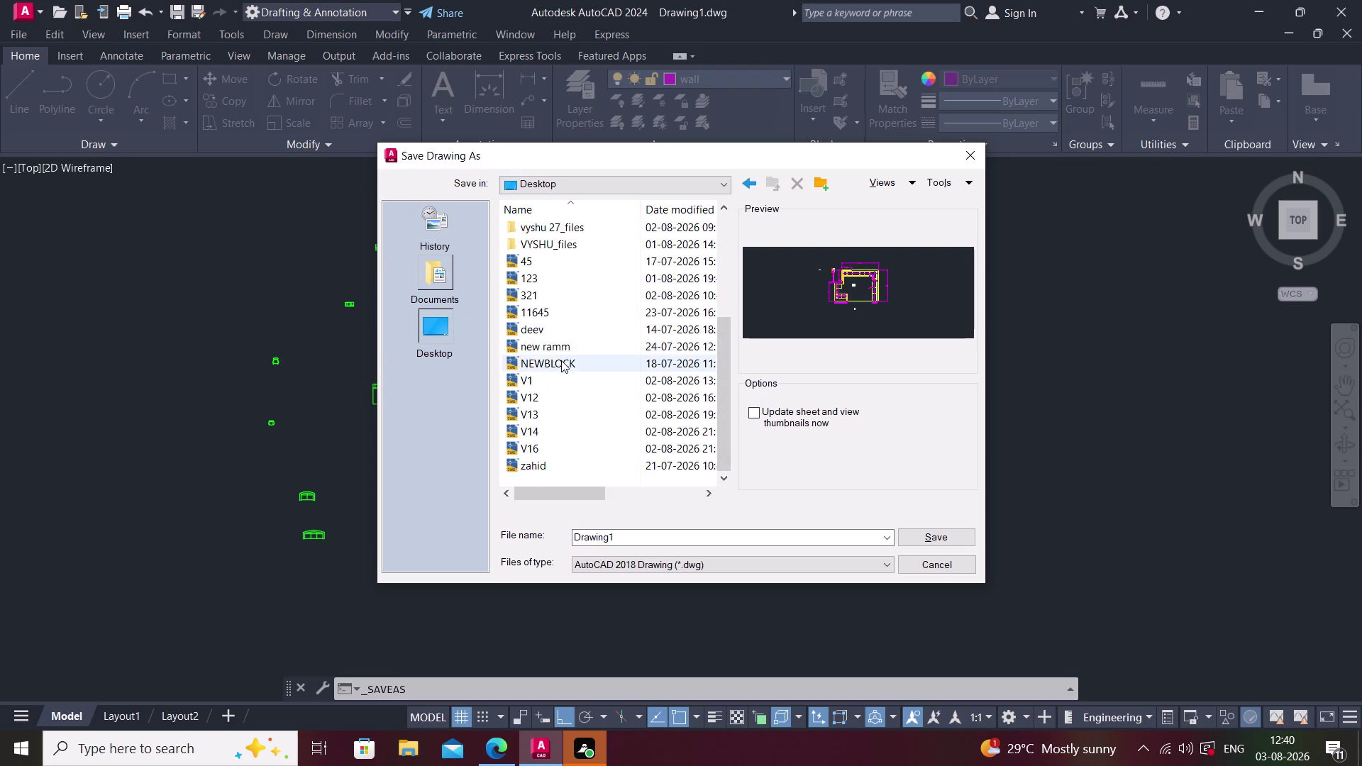
scroll(down, 3)
scroll(up, 3)
drag(441, 312, 441, 323)
click(441, 328)
scroll(up, 3)
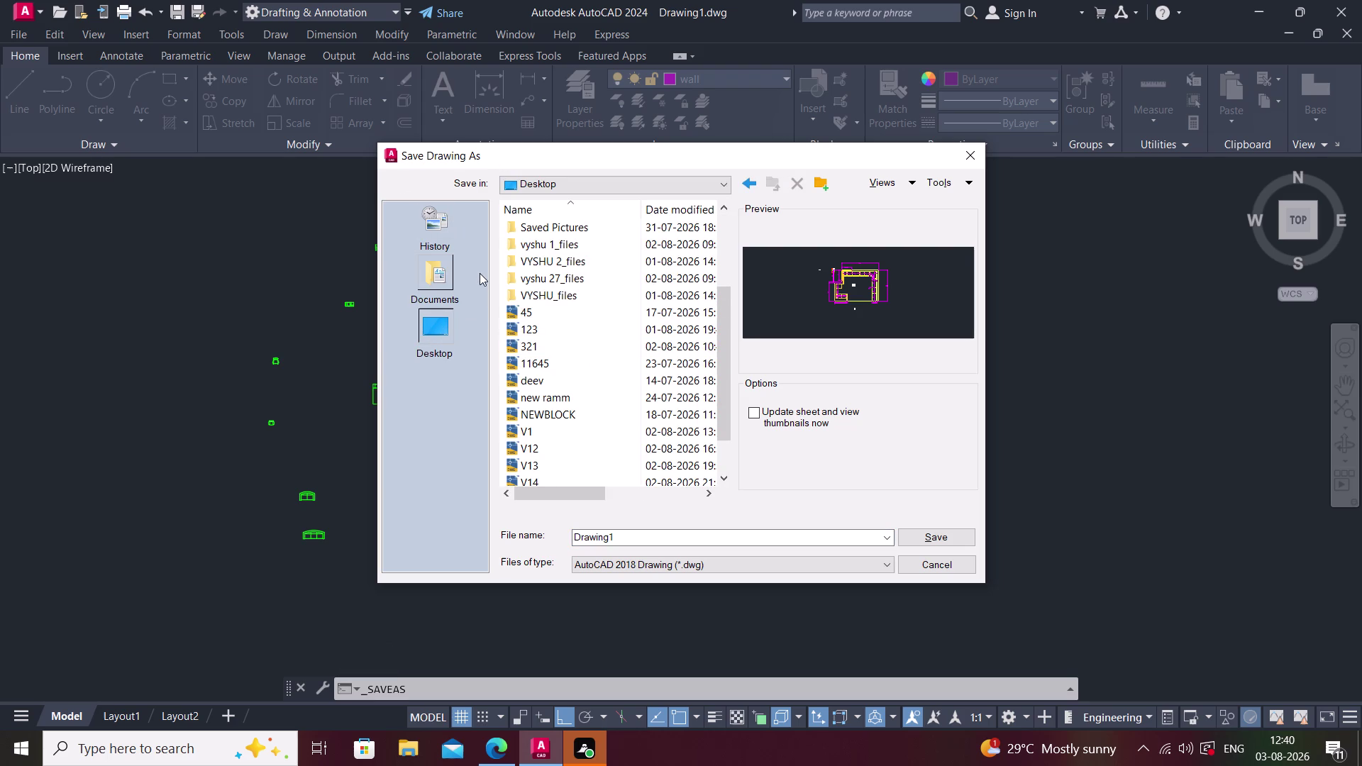
scroll(up, 3)
scroll(up, 3)
Replace Drawing1 with the name 'Ram project ip' and save the drawing.
double_click(632, 537)
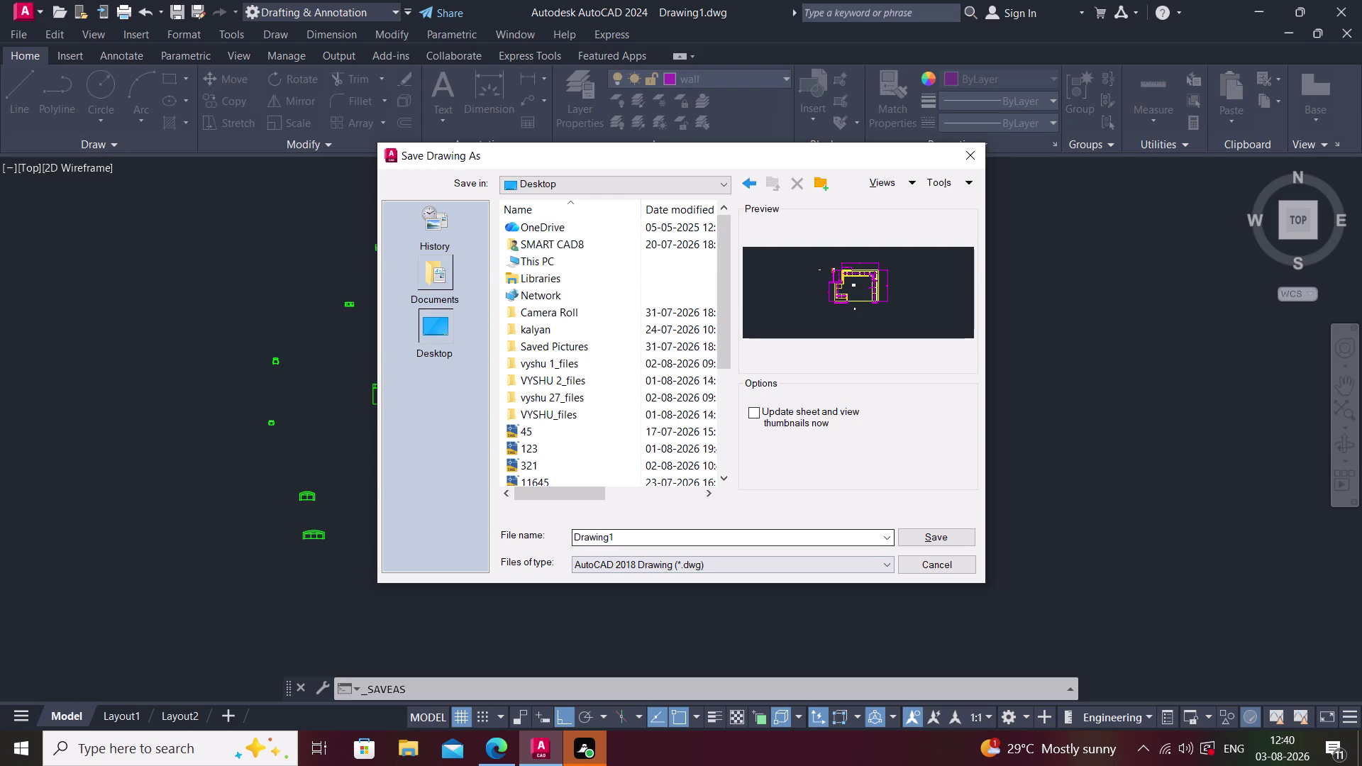
key(r)
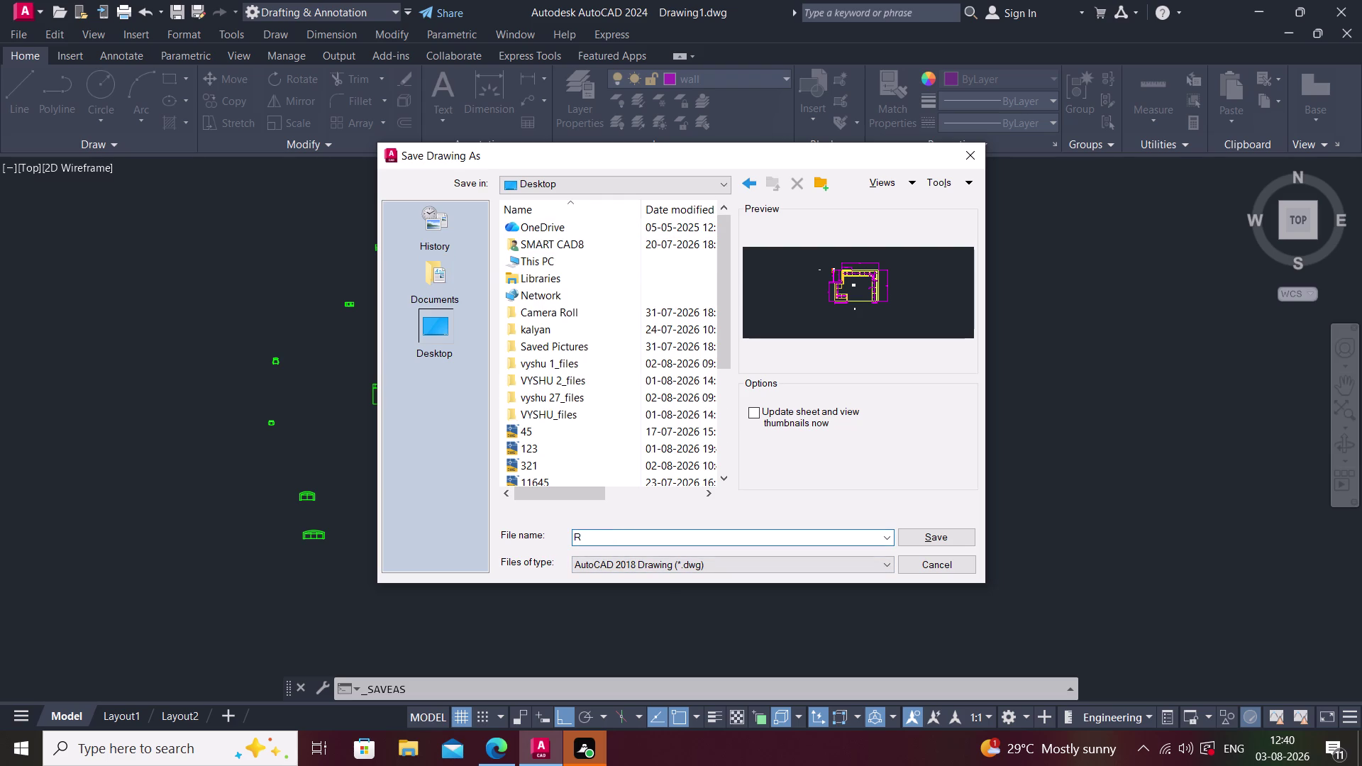
key(a)
text(mesh)
key(space)
text(pr)
key(BackSpace)
key(BackSpace)
key(BackSpace)
key(BackSpace)
key(BackSpace)
key(BackSpace)
key(space)
text(p)
text(roje)
text(c)
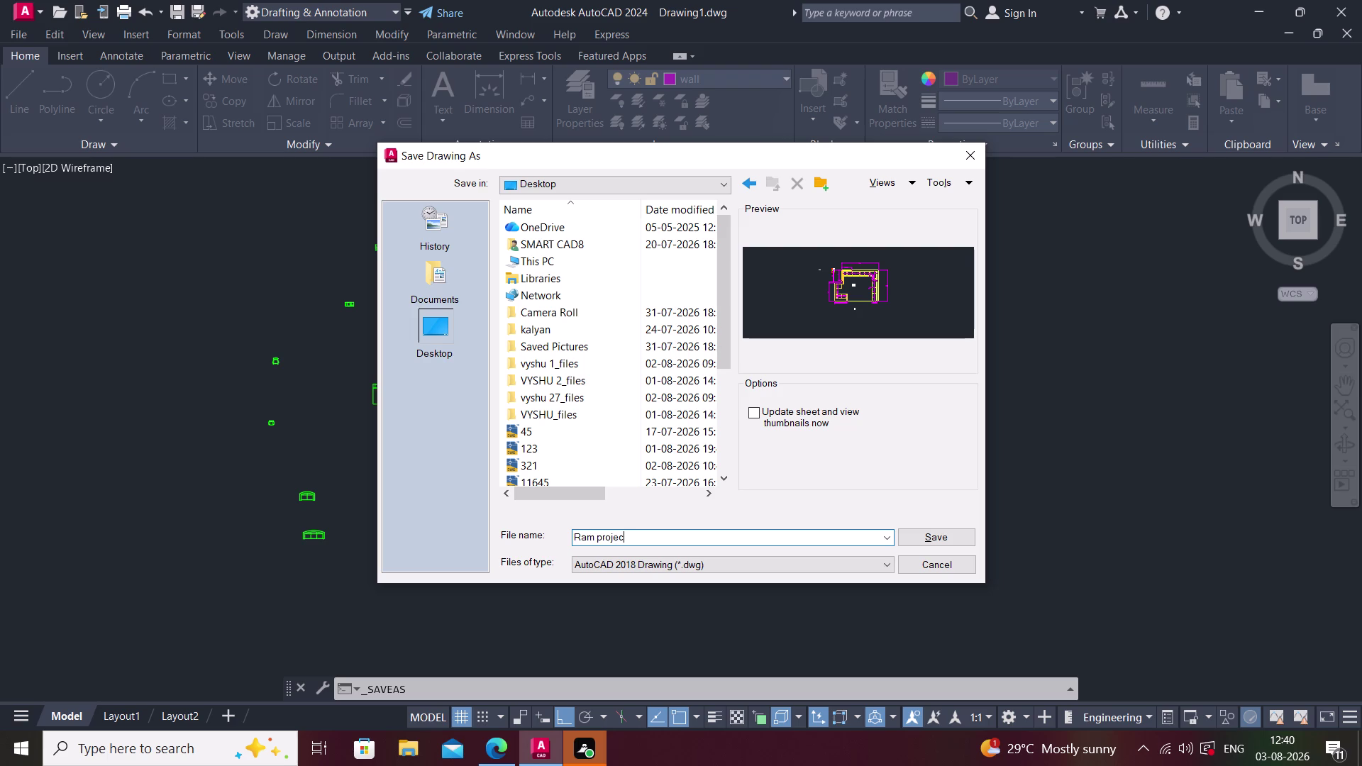
text(t)
key(space)
text(i)
text(p)
click(938, 542)
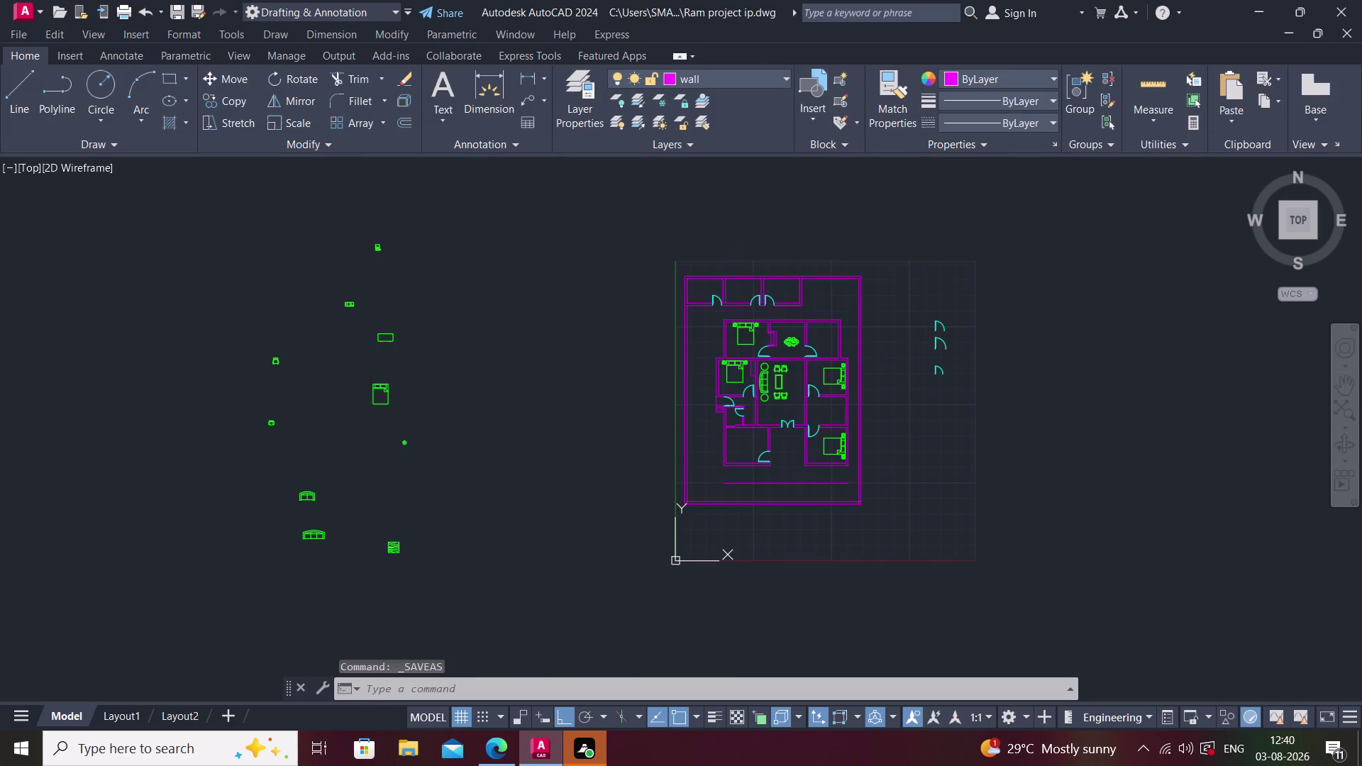
Pan and zoom to bring the floor plan back into the centre of the view.
middle_drag(798, 441, 95, 175)
middle_click(62, 148)
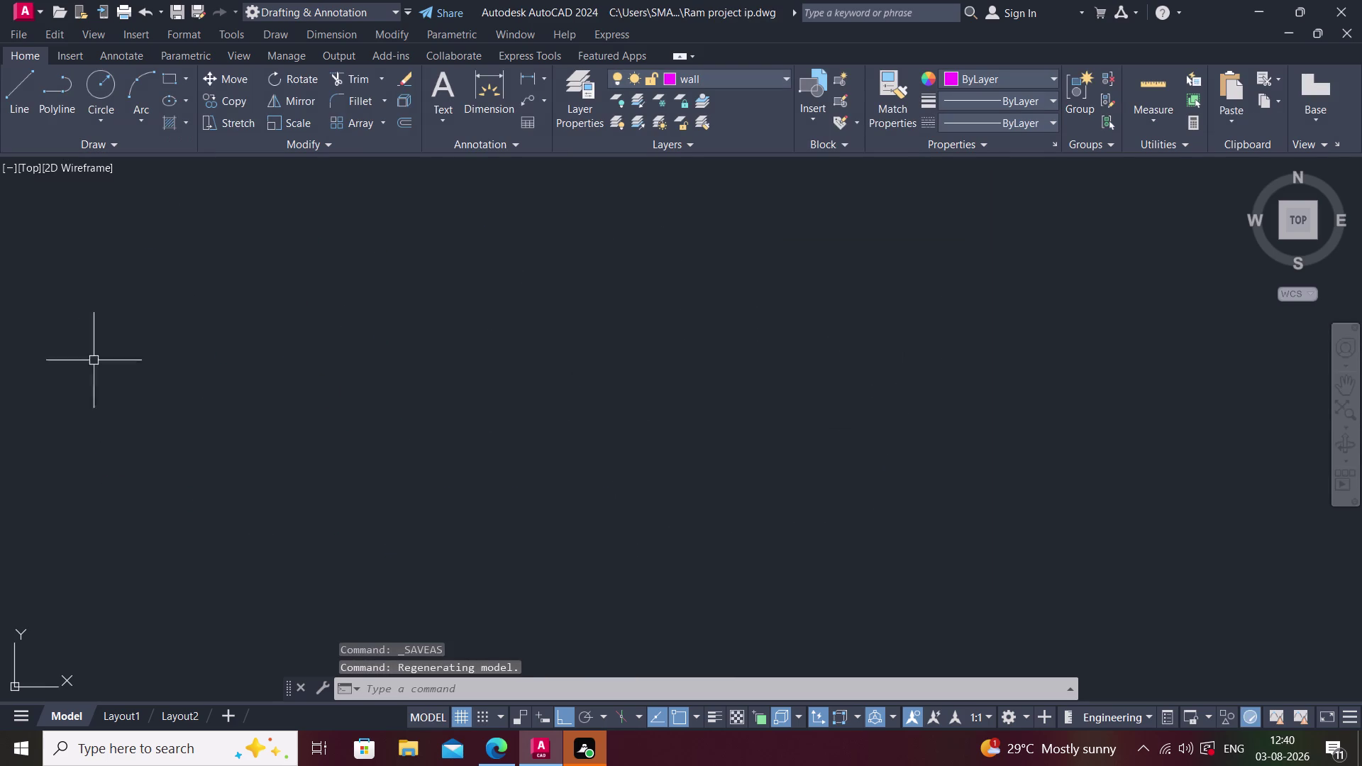
middle_drag(140, 364, 444, 355)
scroll(down, 3)
middle_drag(225, 226, 337, 299)
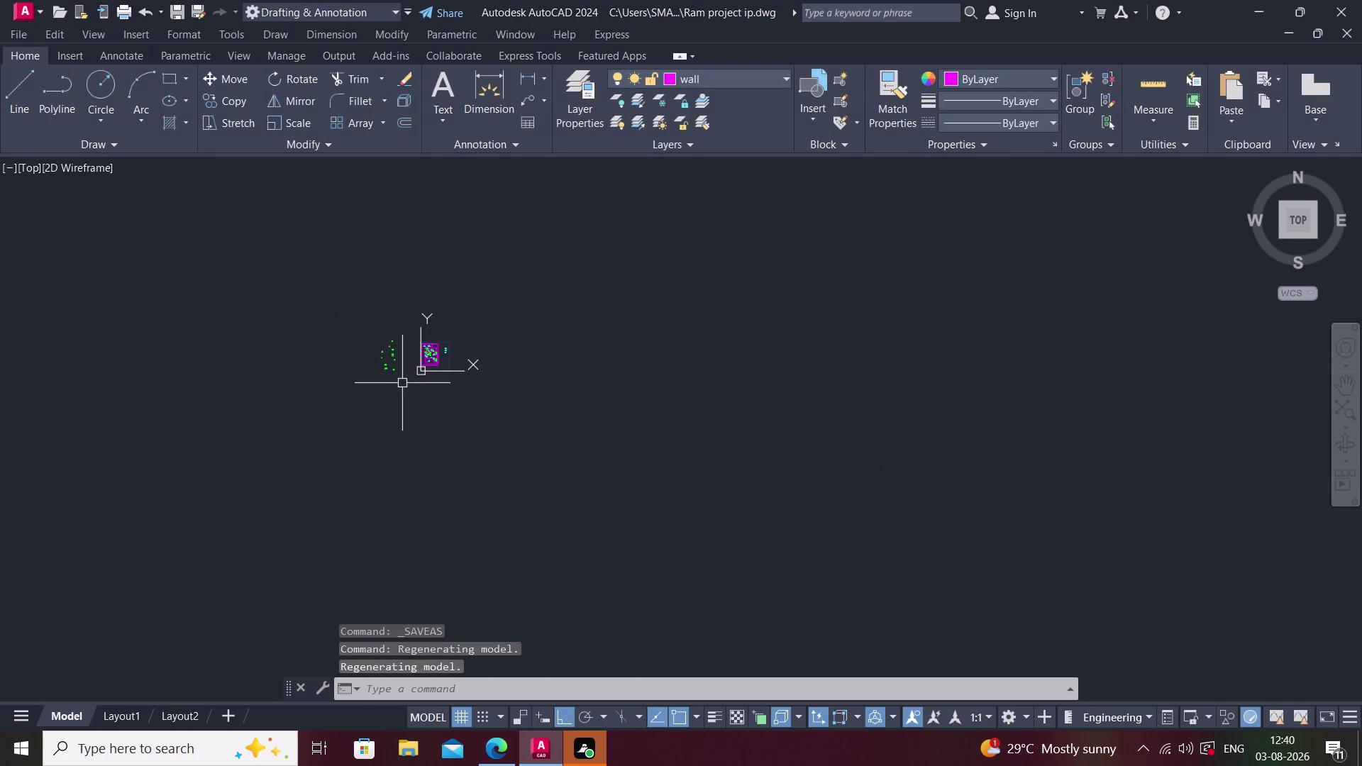
scroll(up, 3)
scroll(up, 3)
middle_drag(500, 328, 393, 406)
Frame the living room and lower rooms, then bring up DesignCenter with Ctrl+2.
scroll(up, 3)
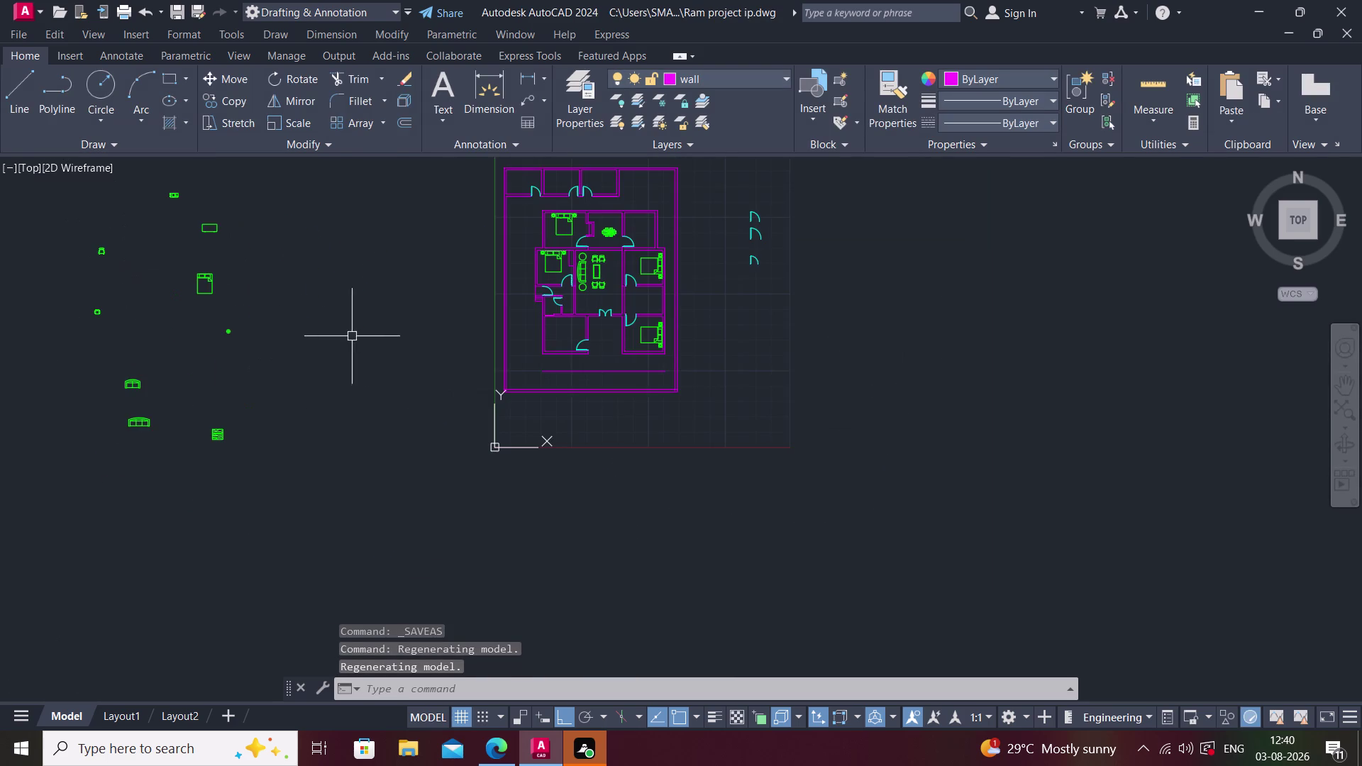
middle_drag(450, 332, 398, 350)
scroll(up, 3)
scroll(up, 3)
middle_drag(504, 376, 449, 351)
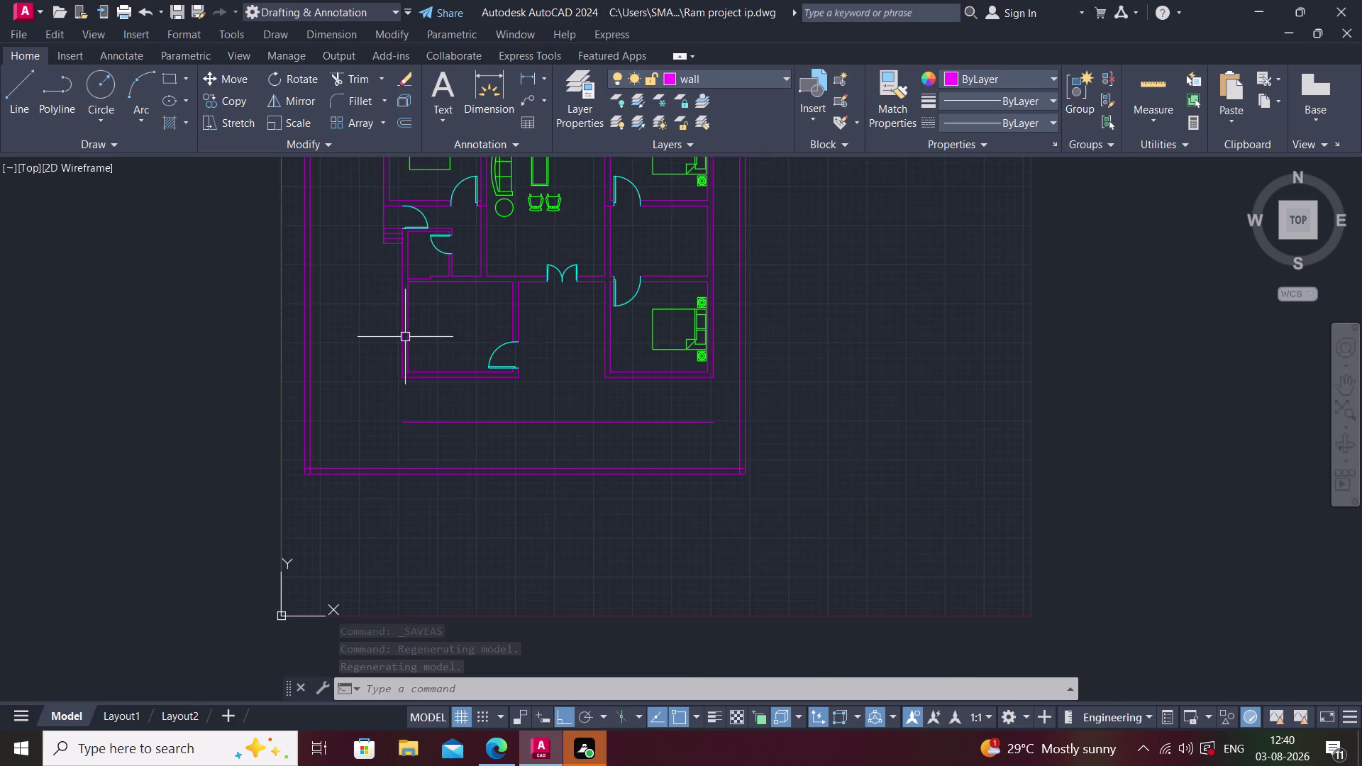
scroll(up, 3)
middle_drag(446, 348, 342, 399)
scroll(down, 3)
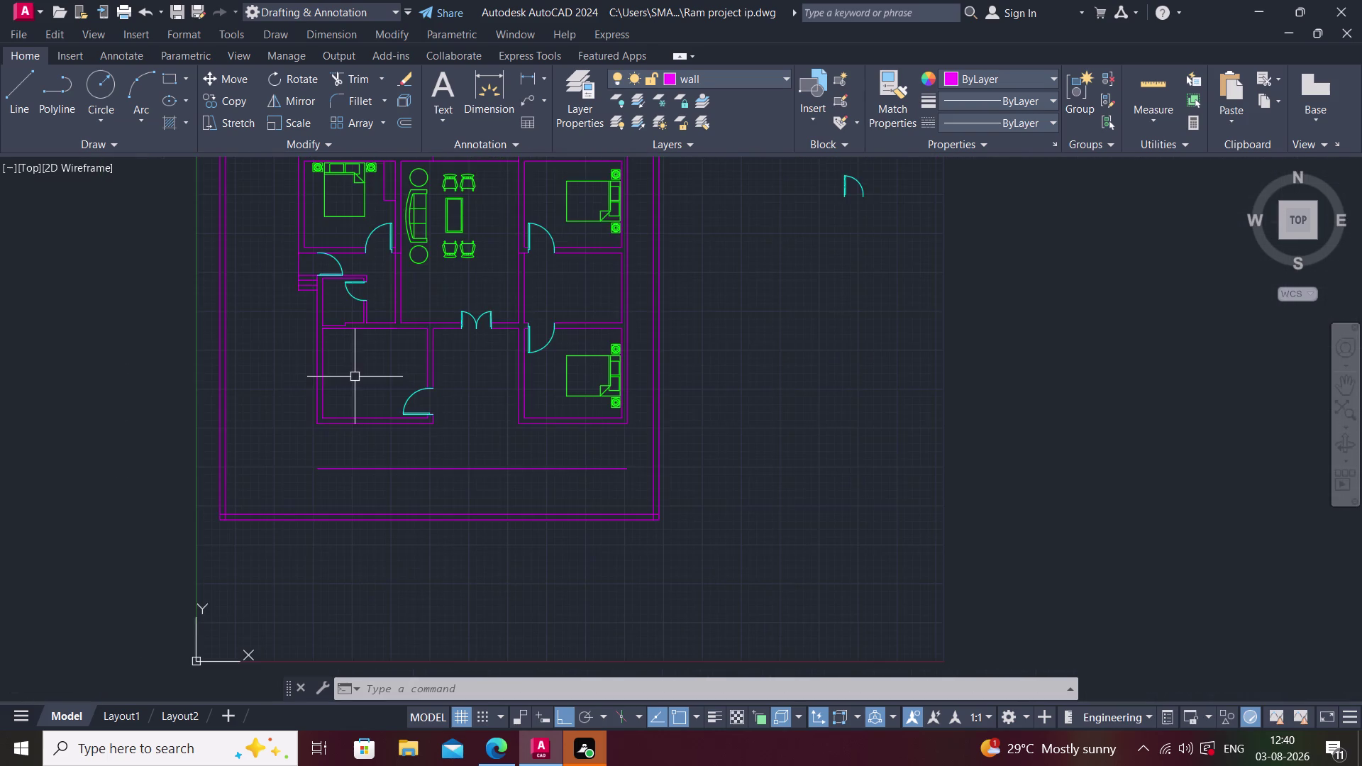
scroll(down, 3)
middle_drag(380, 369, 400, 449)
scroll(up, 3)
middle_drag(350, 383, 397, 367)
scroll(up, 3)
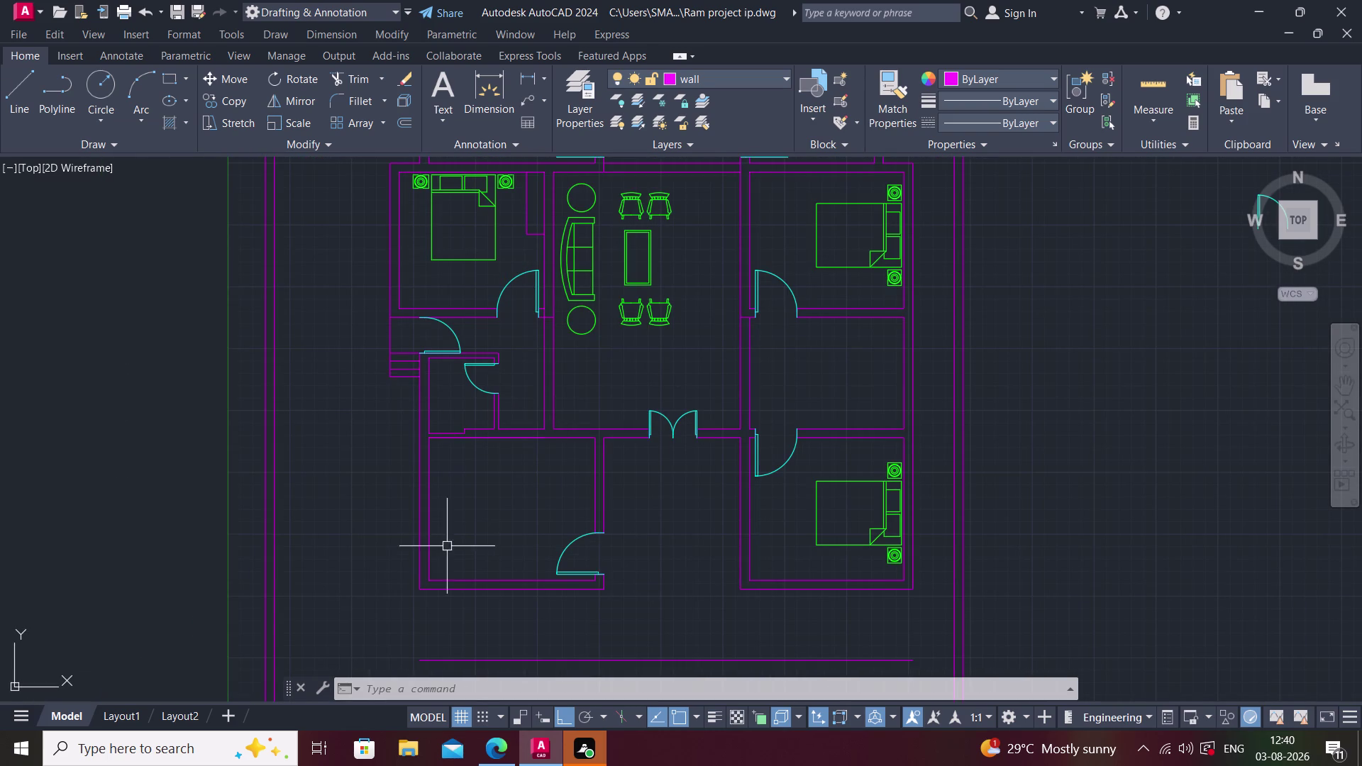
middle_drag(449, 536, 419, 497)
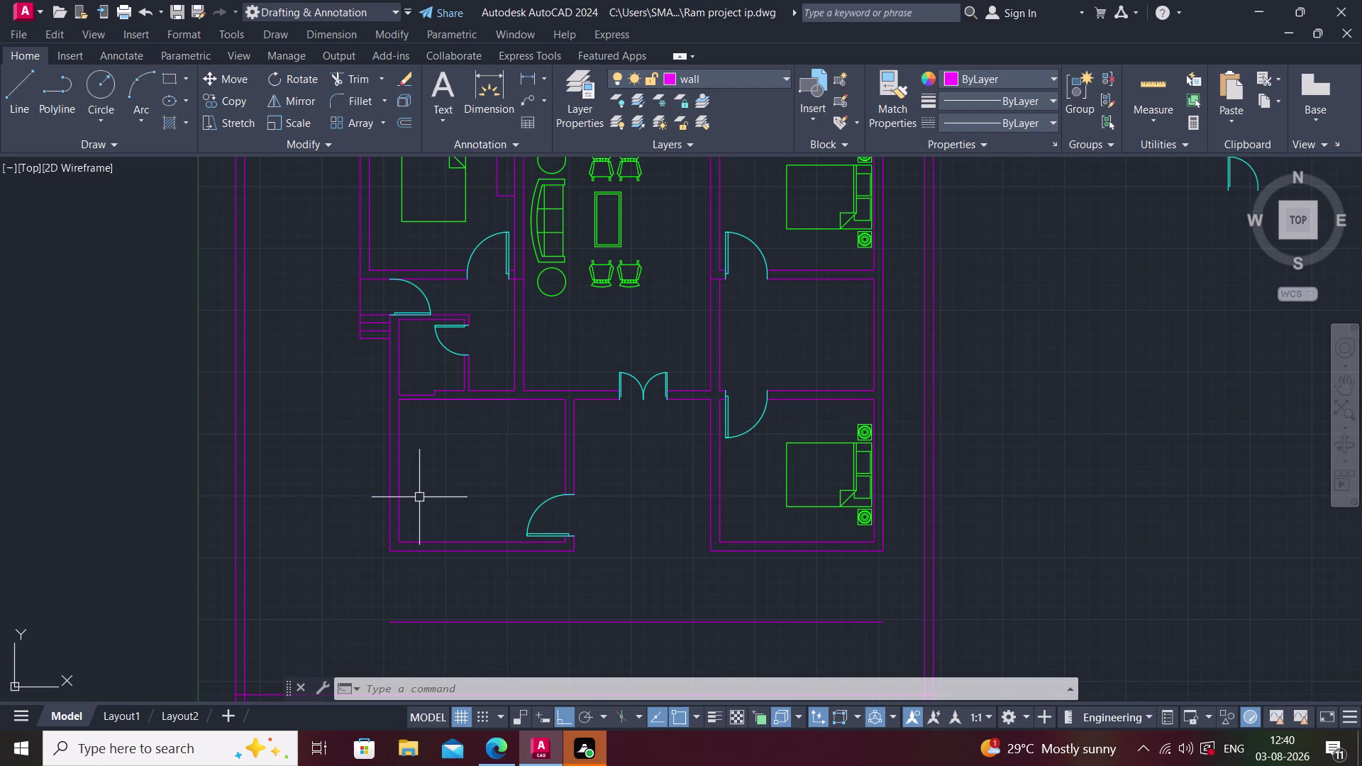
key(ctrl+2)
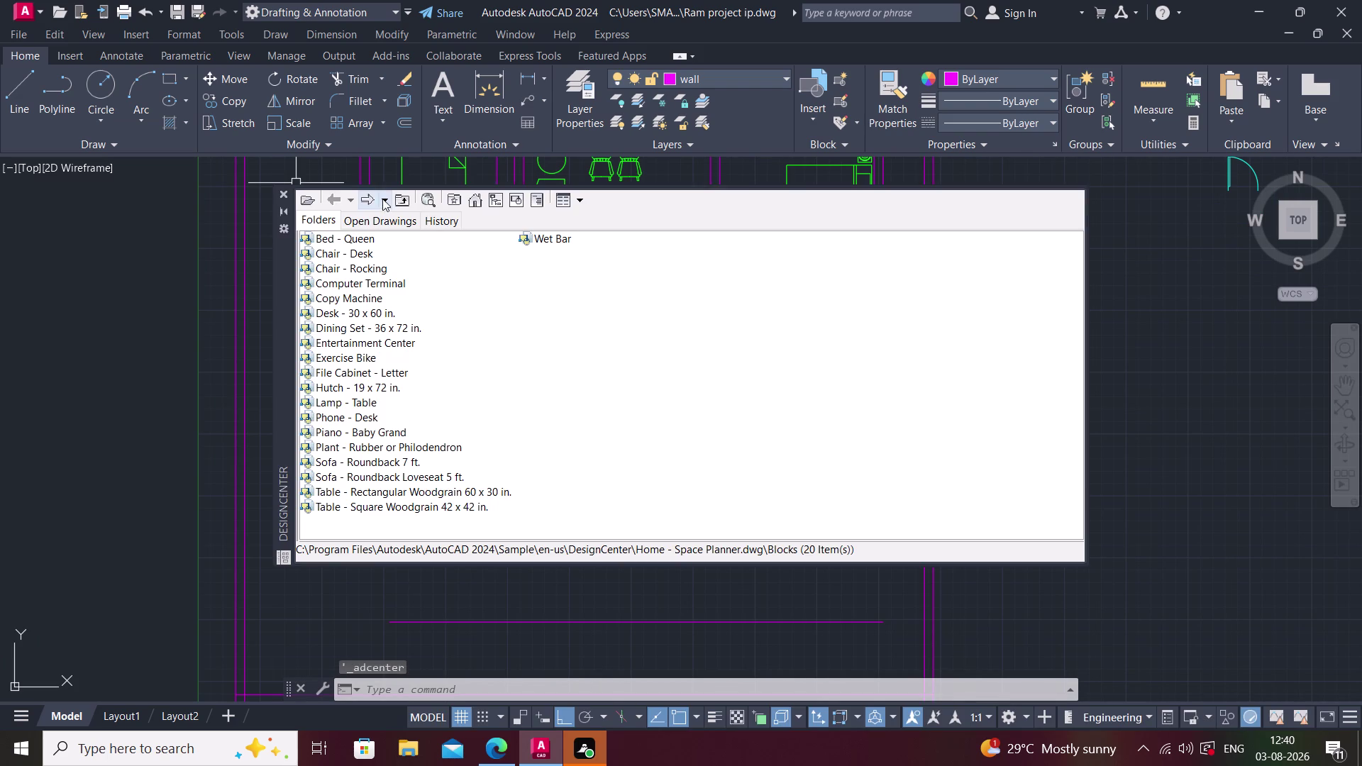
Browse to the Sofa - Roundback 7 ft. block and cancel its Insert dialog.
click(367, 198)
double_click(334, 242)
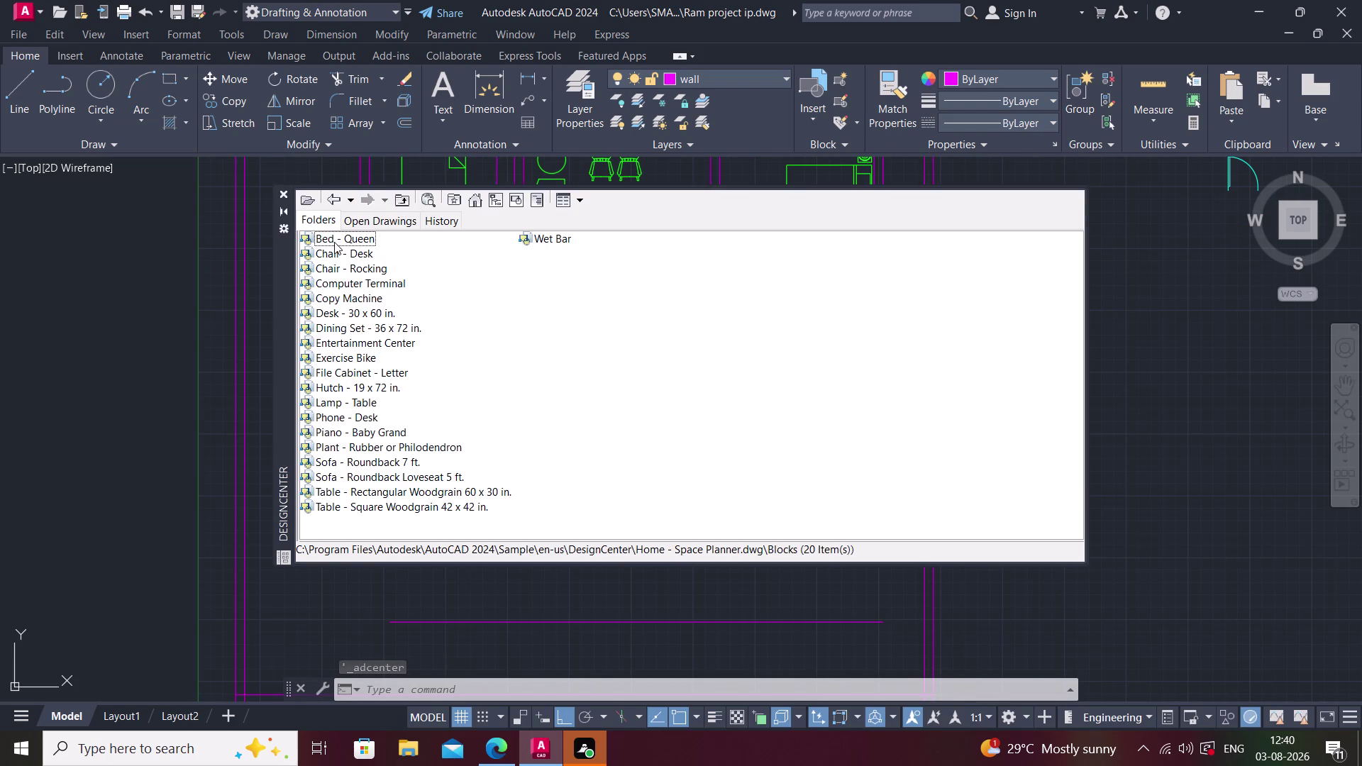
click(348, 466)
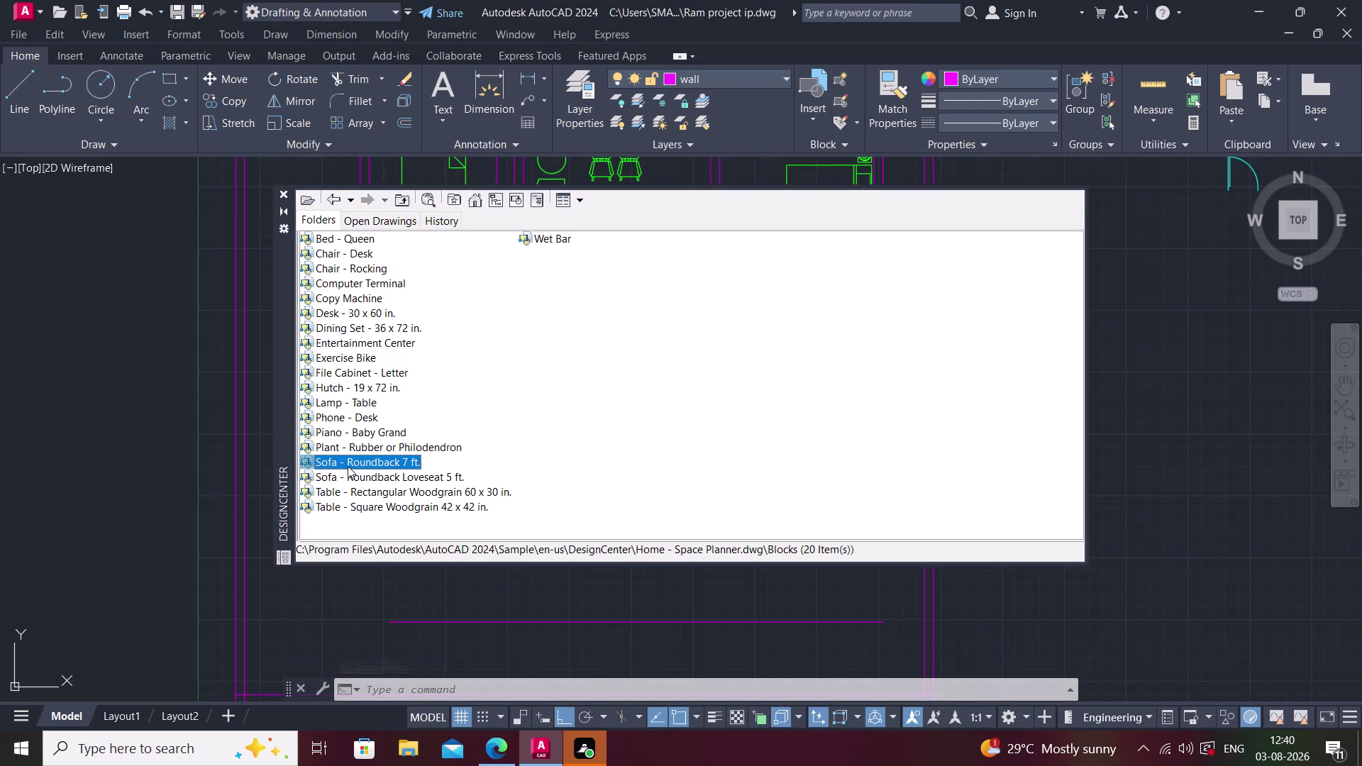
click(348, 466)
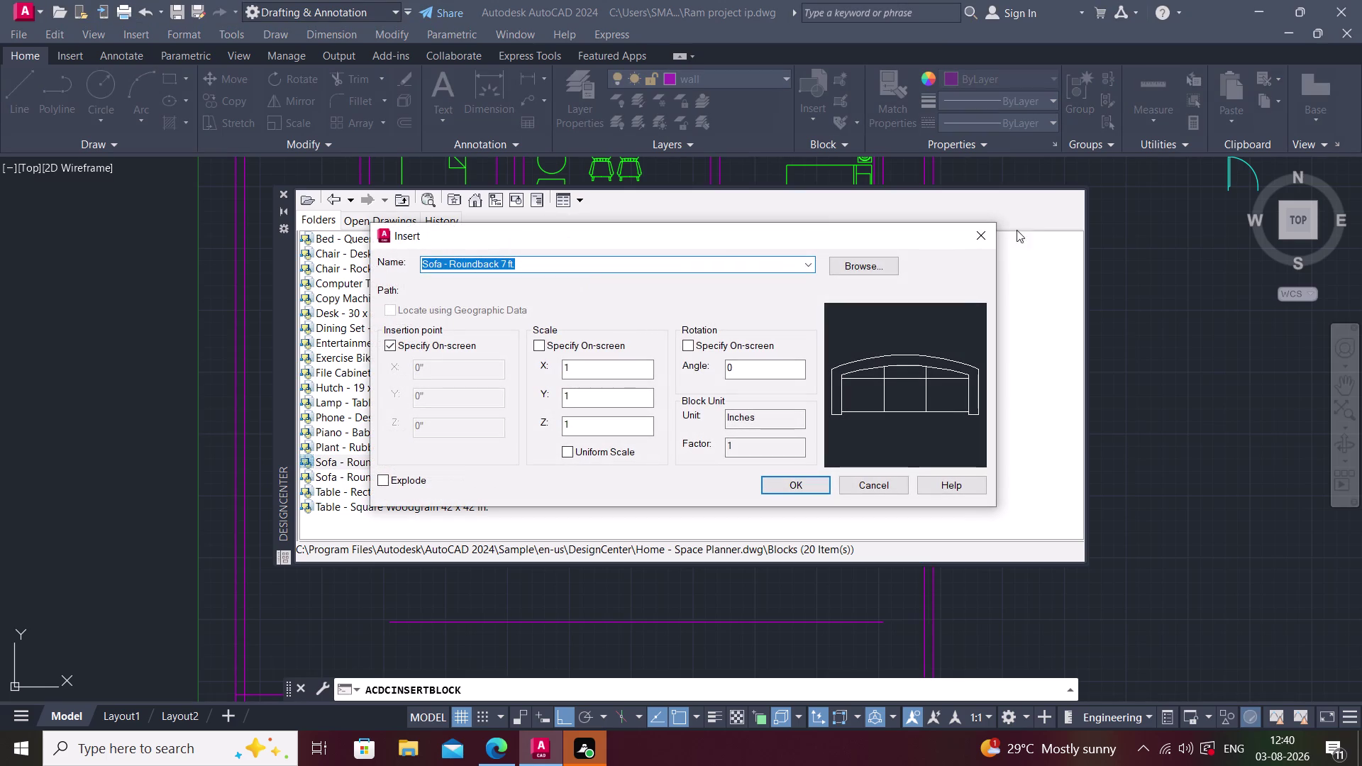
click(991, 239)
Pick the Plant - Rubber or Philodendron block, cancel it, and close DesignCenter.
double_click(335, 449)
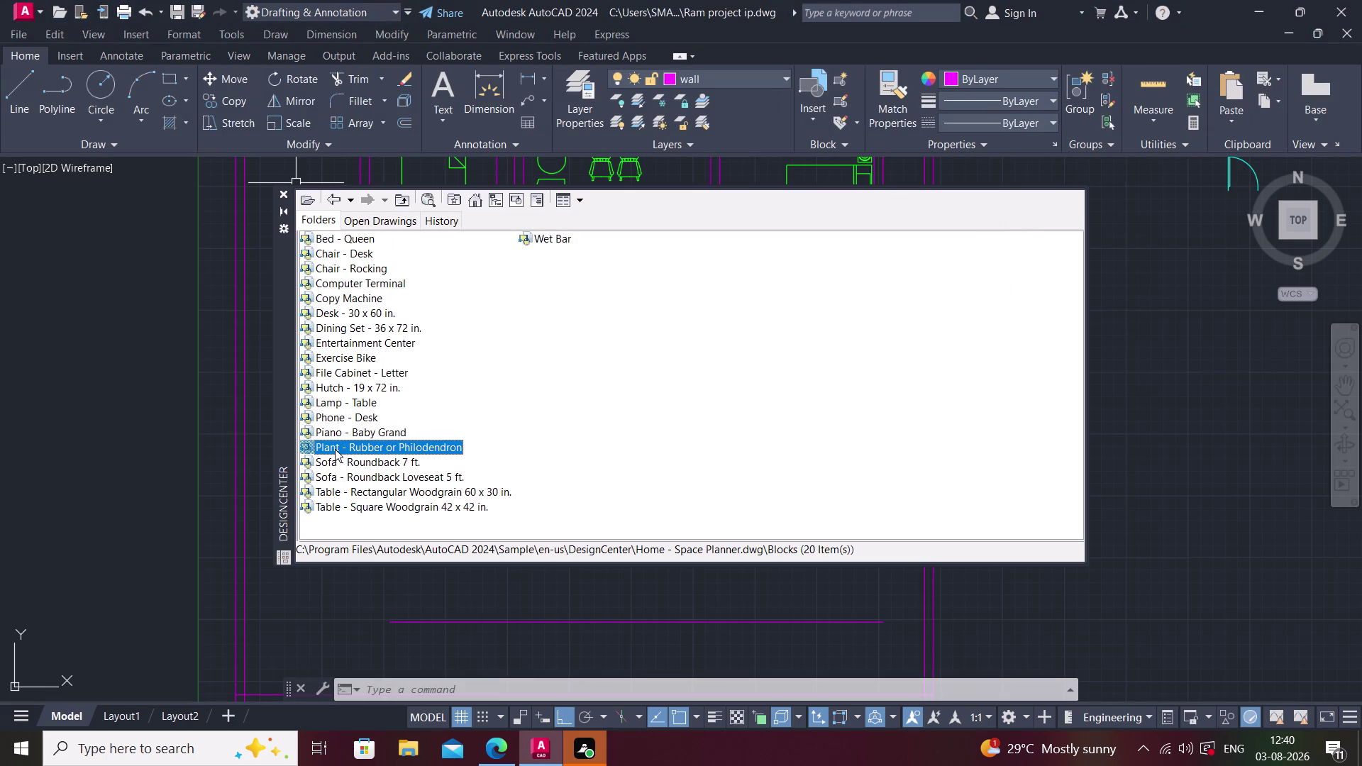
click(978, 235)
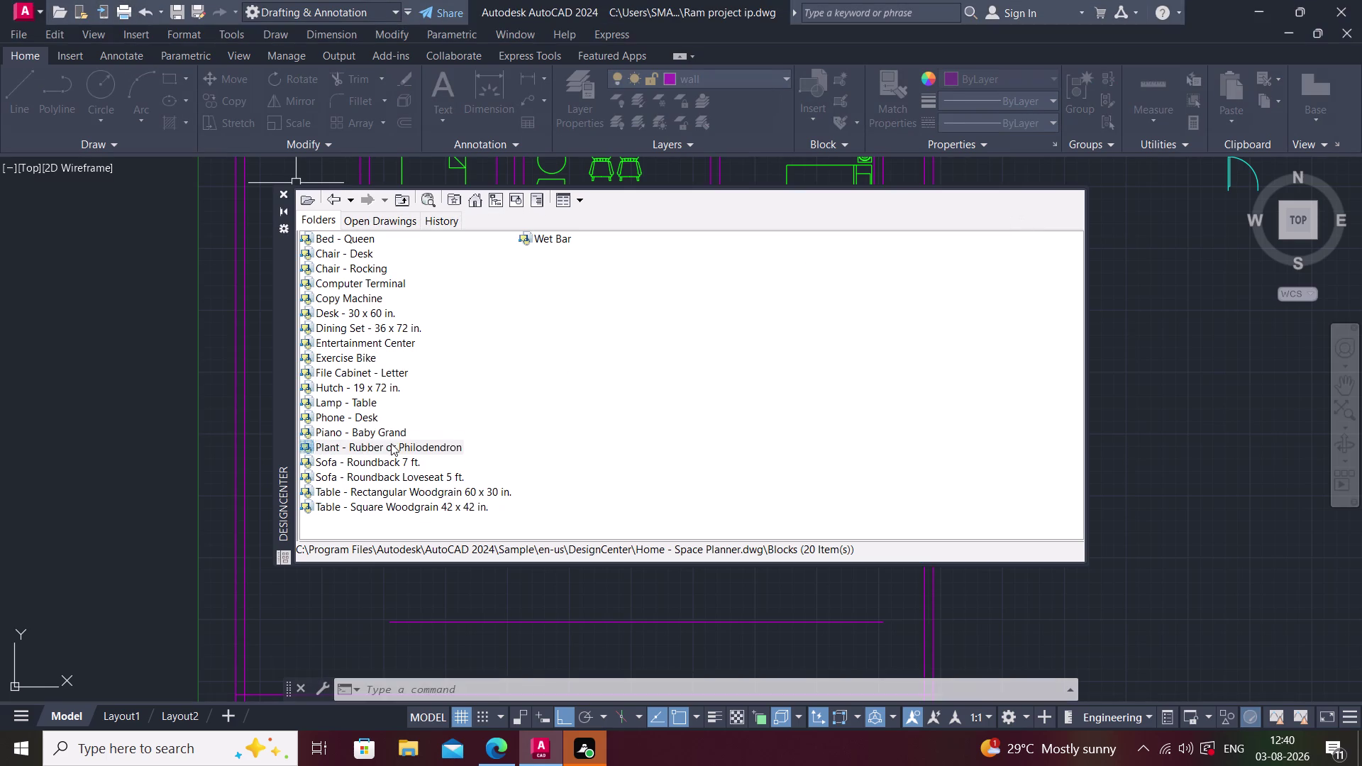
click(282, 190)
middle_drag(328, 229, 218, 295)
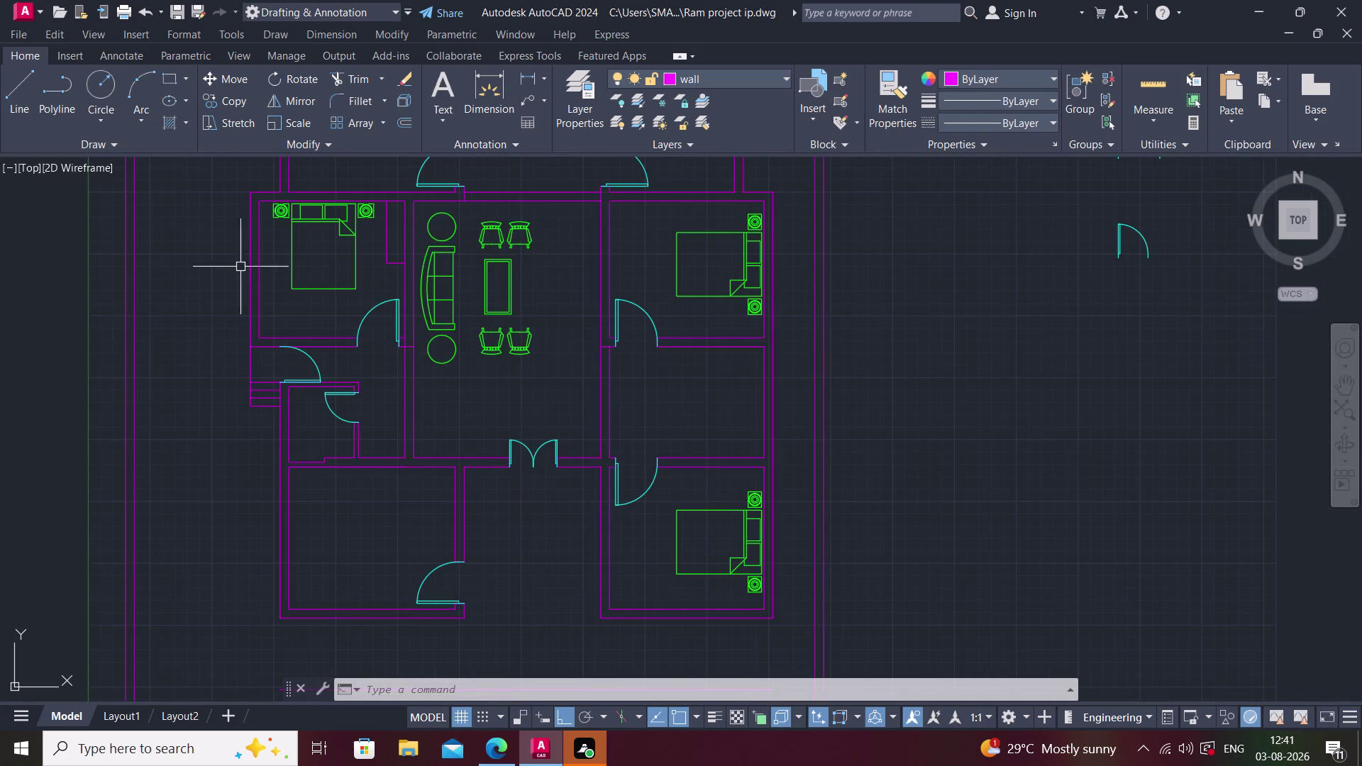
Copy the living-room sofa into the lower-left room with CO and Ortho off, then double-click the copy.
click(433, 278)
text(c)
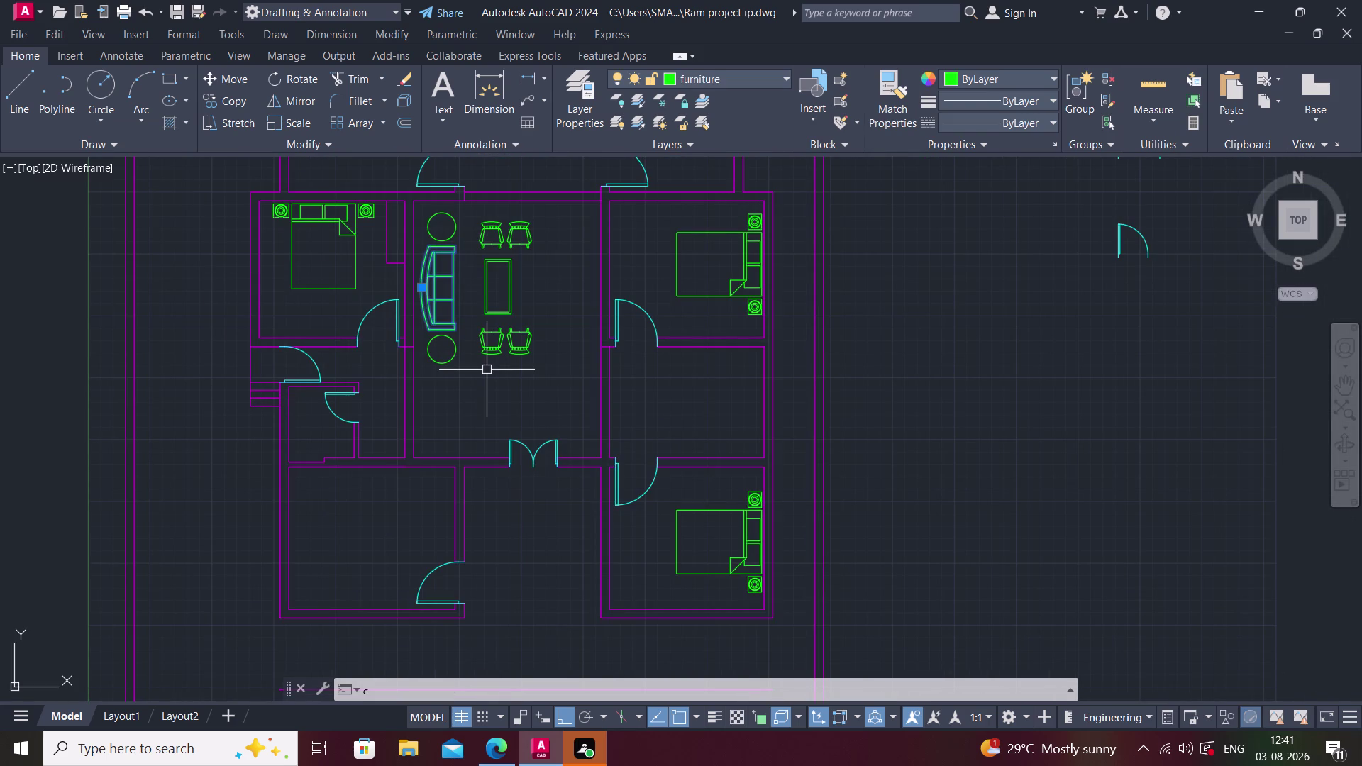
text(o)
key(space)
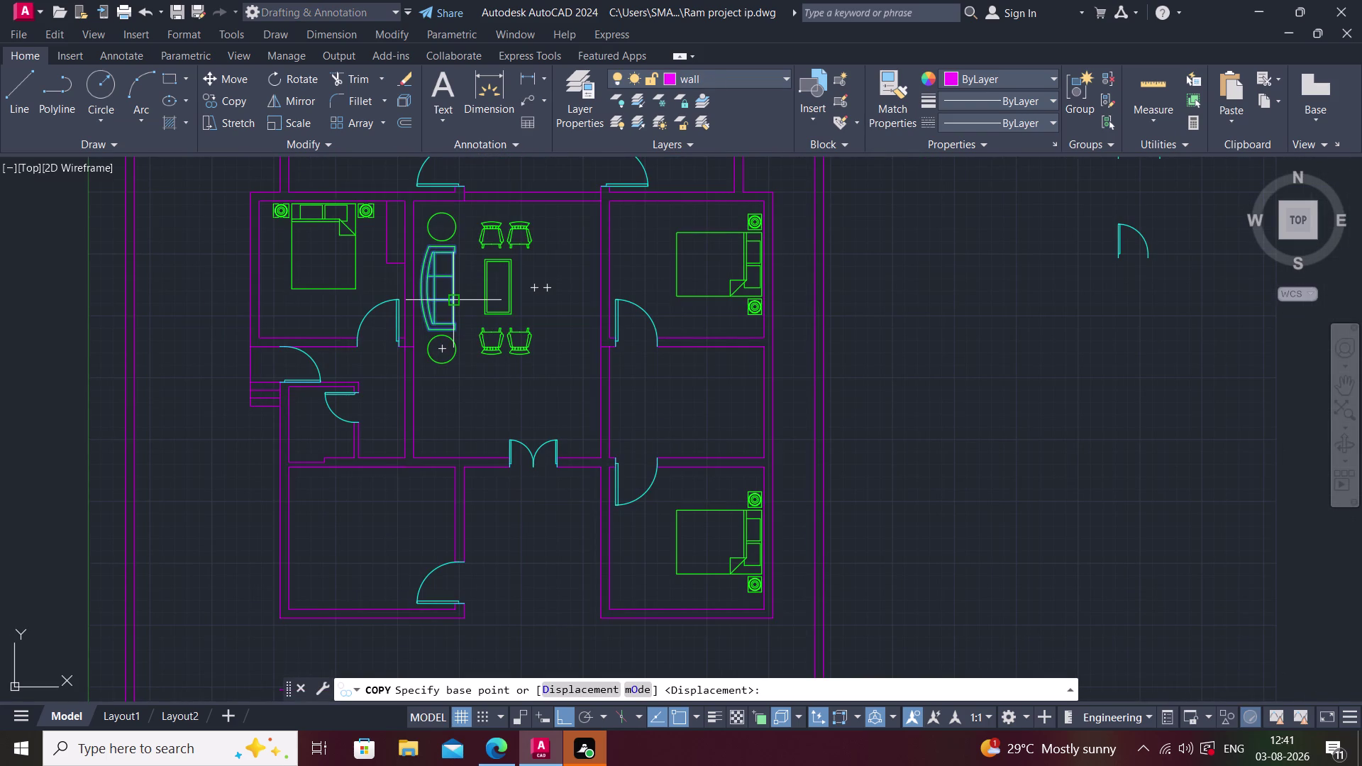
click(450, 288)
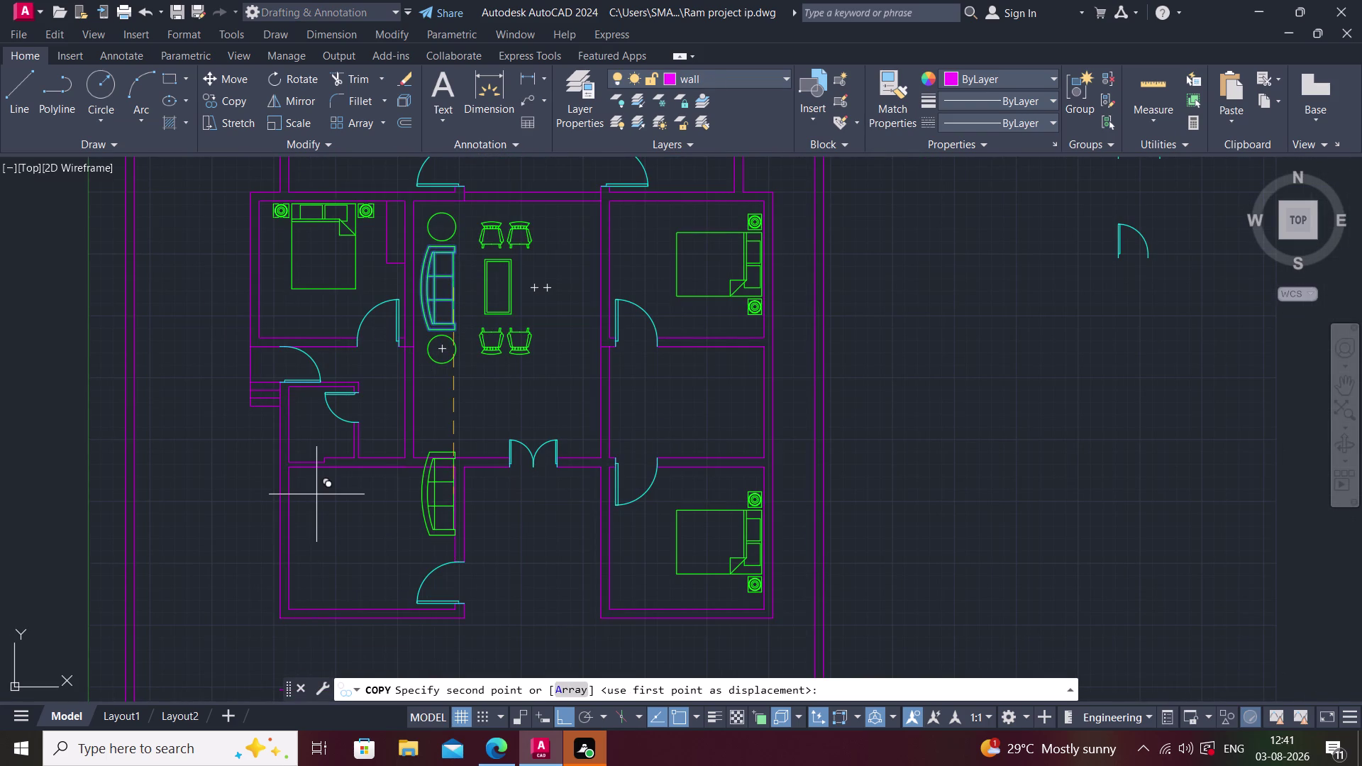
key(F8)
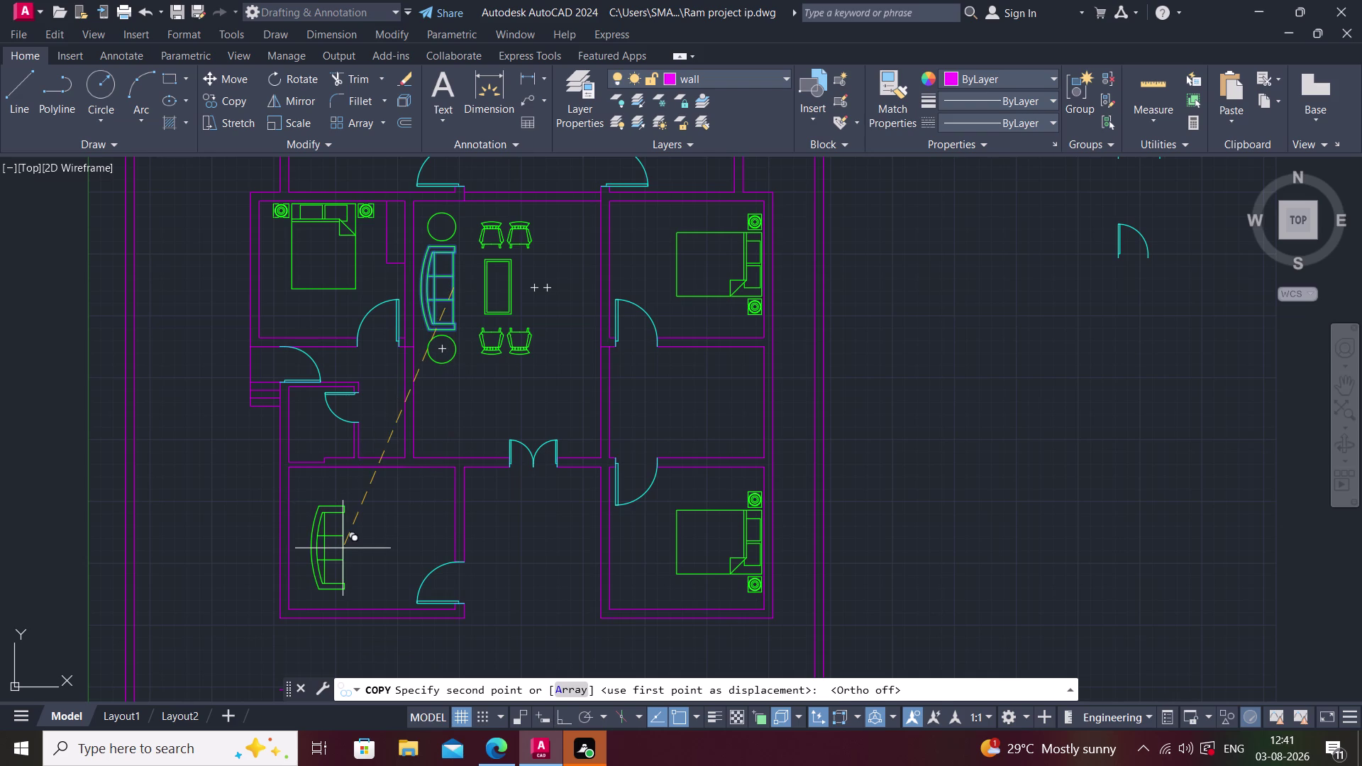
click(336, 547)
key(Escape)
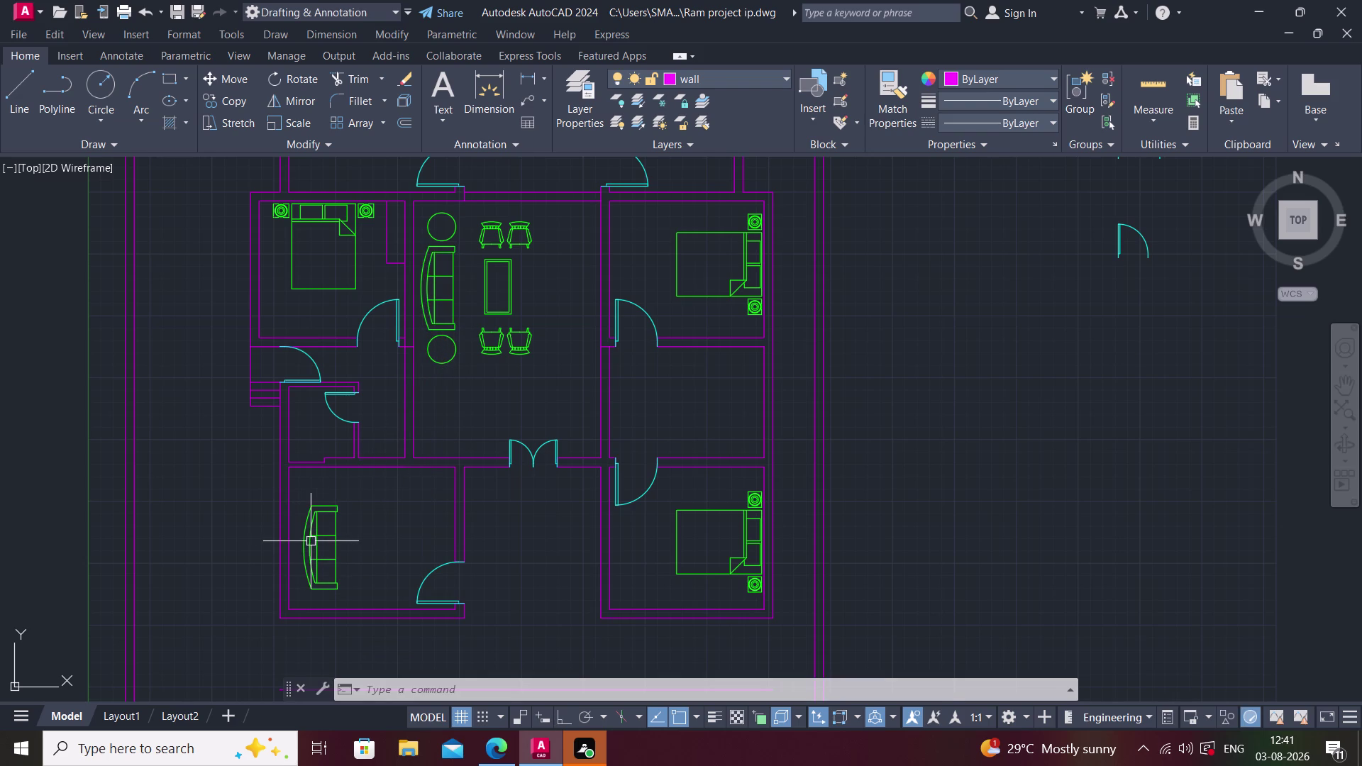
double_click(311, 541)
Preview blocks including Plant - Rubber or Philodendron, Computer Terminal and Sofa - Roundback 7 ft.
click(557, 433)
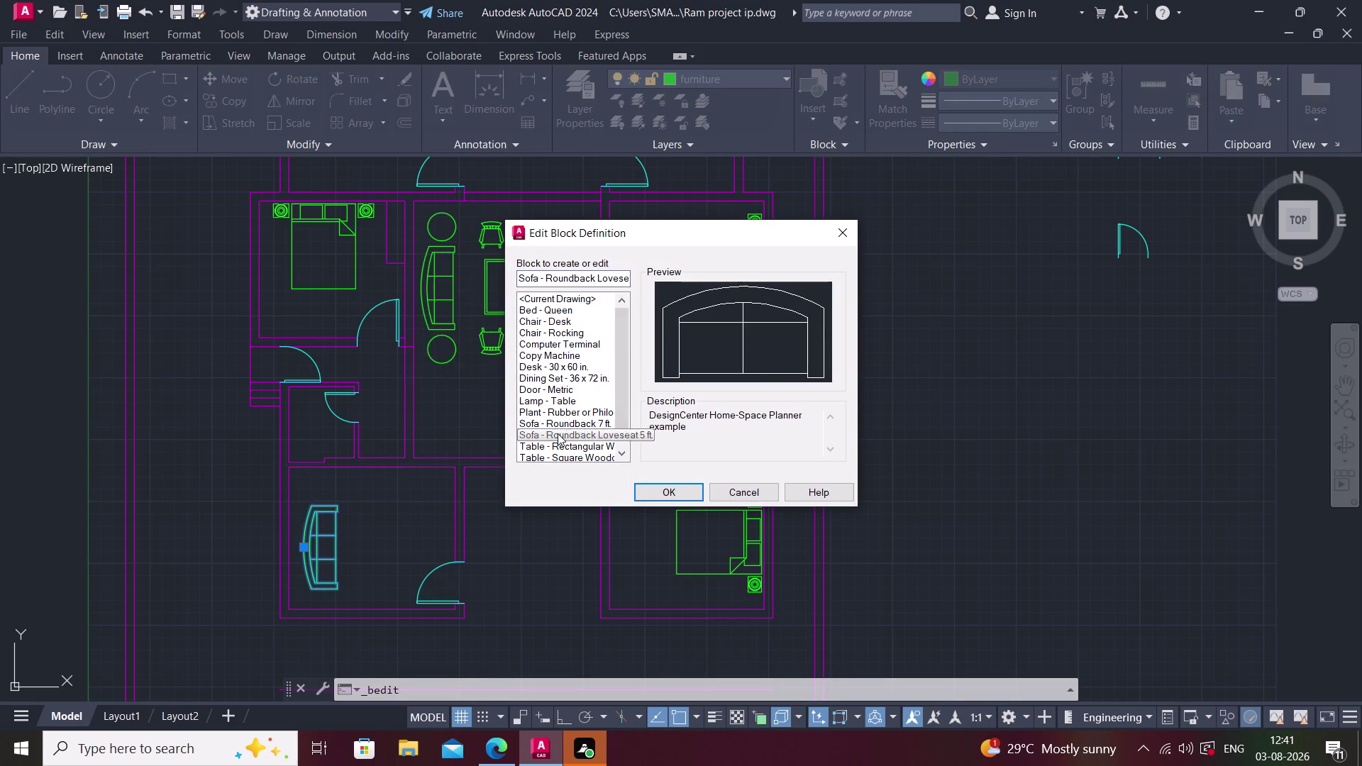
click(564, 400)
click(566, 411)
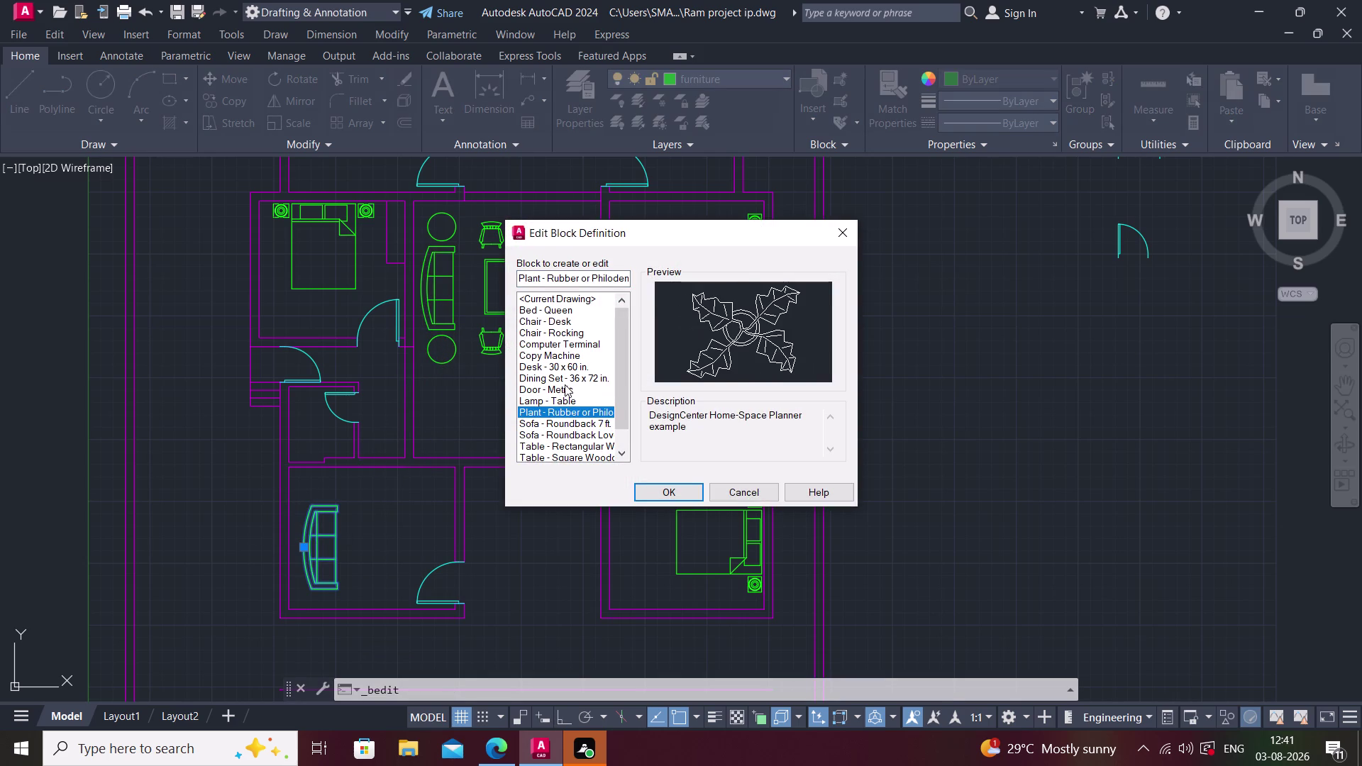
click(567, 381)
click(566, 371)
click(571, 357)
click(578, 340)
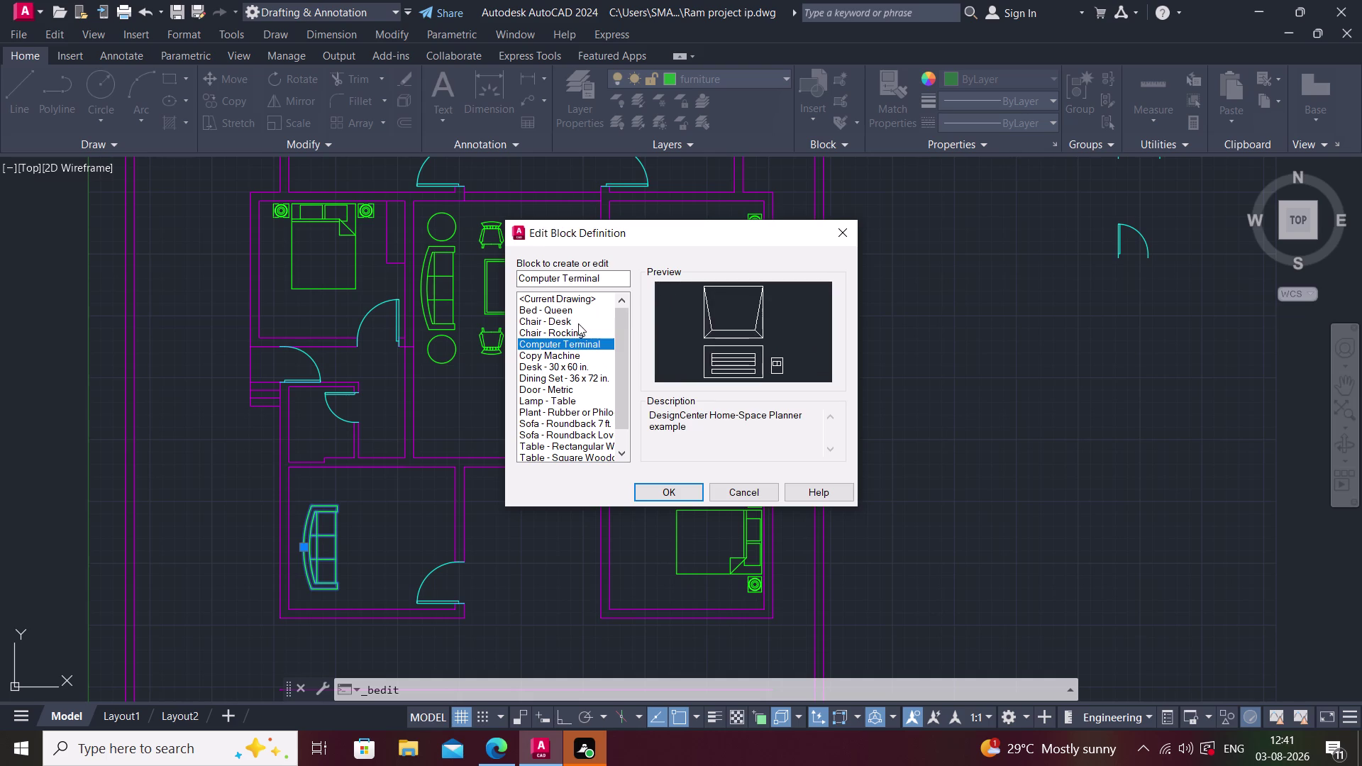
click(578, 323)
click(579, 313)
click(579, 307)
click(554, 422)
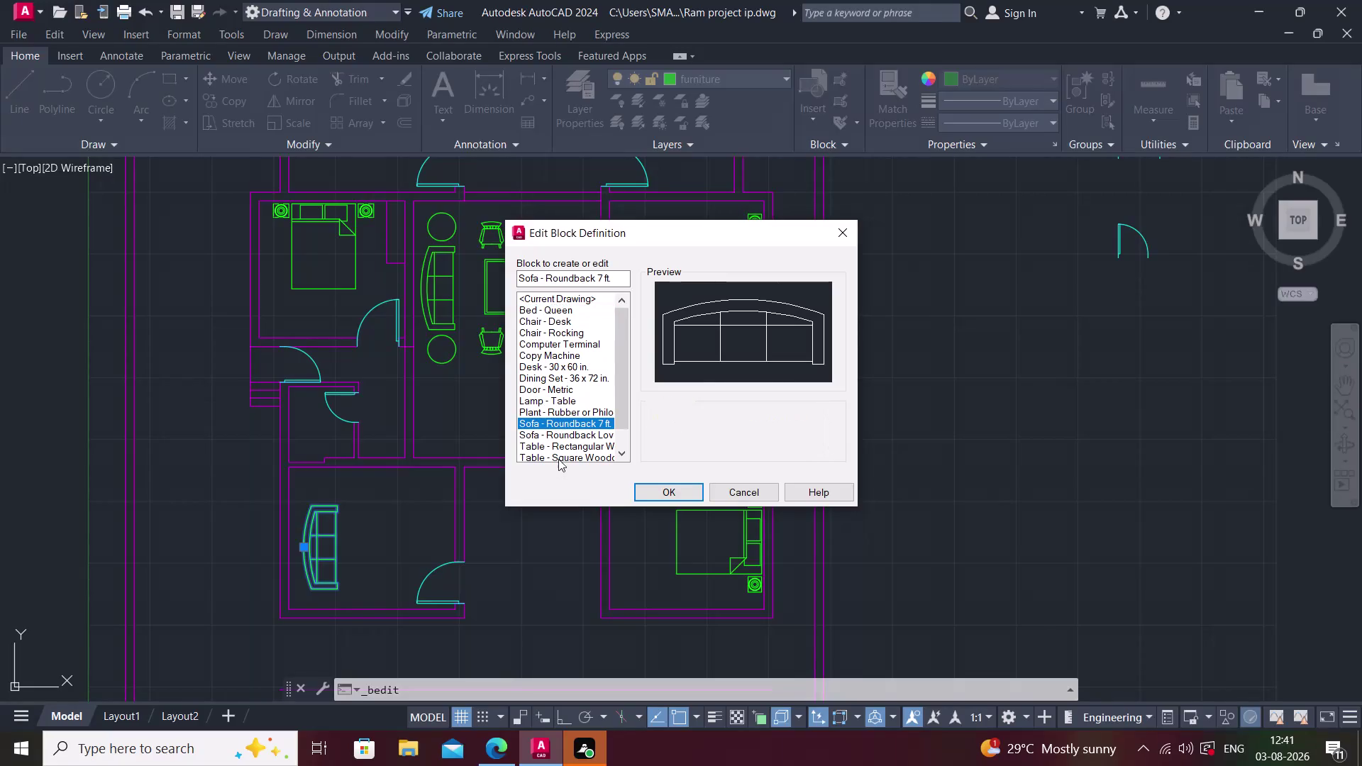
Preview the square woodgrain table and roundback loveseat blocks, then cancel without editing.
scroll(down, 3)
click(567, 443)
click(567, 433)
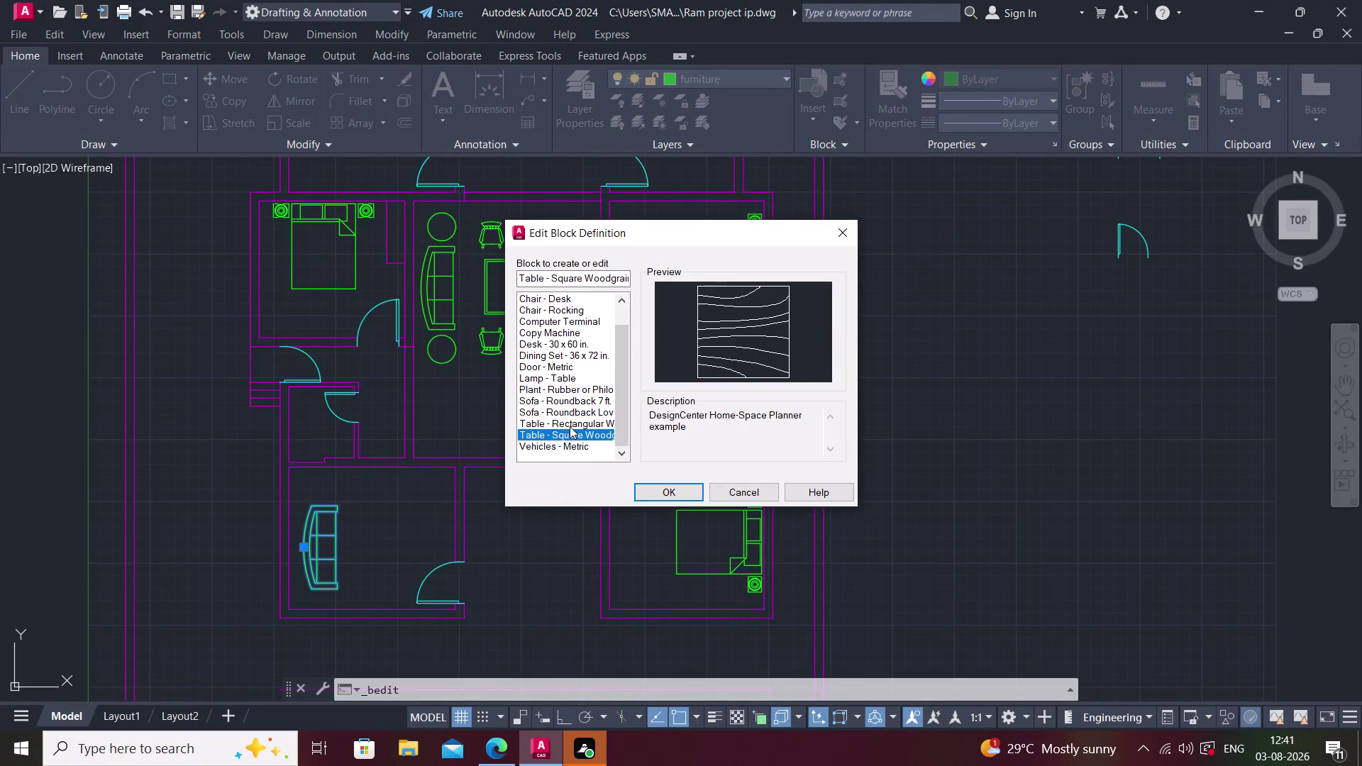
click(570, 425)
click(574, 414)
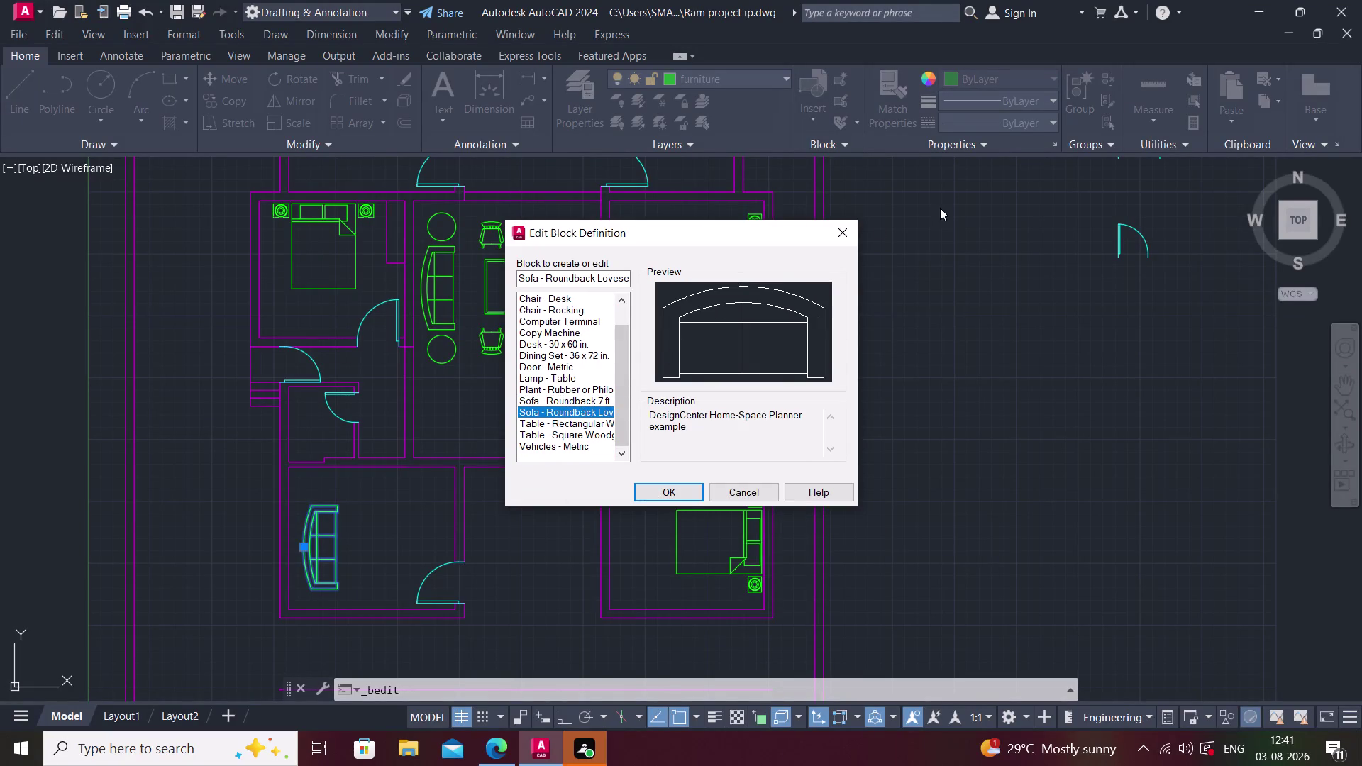
click(845, 231)
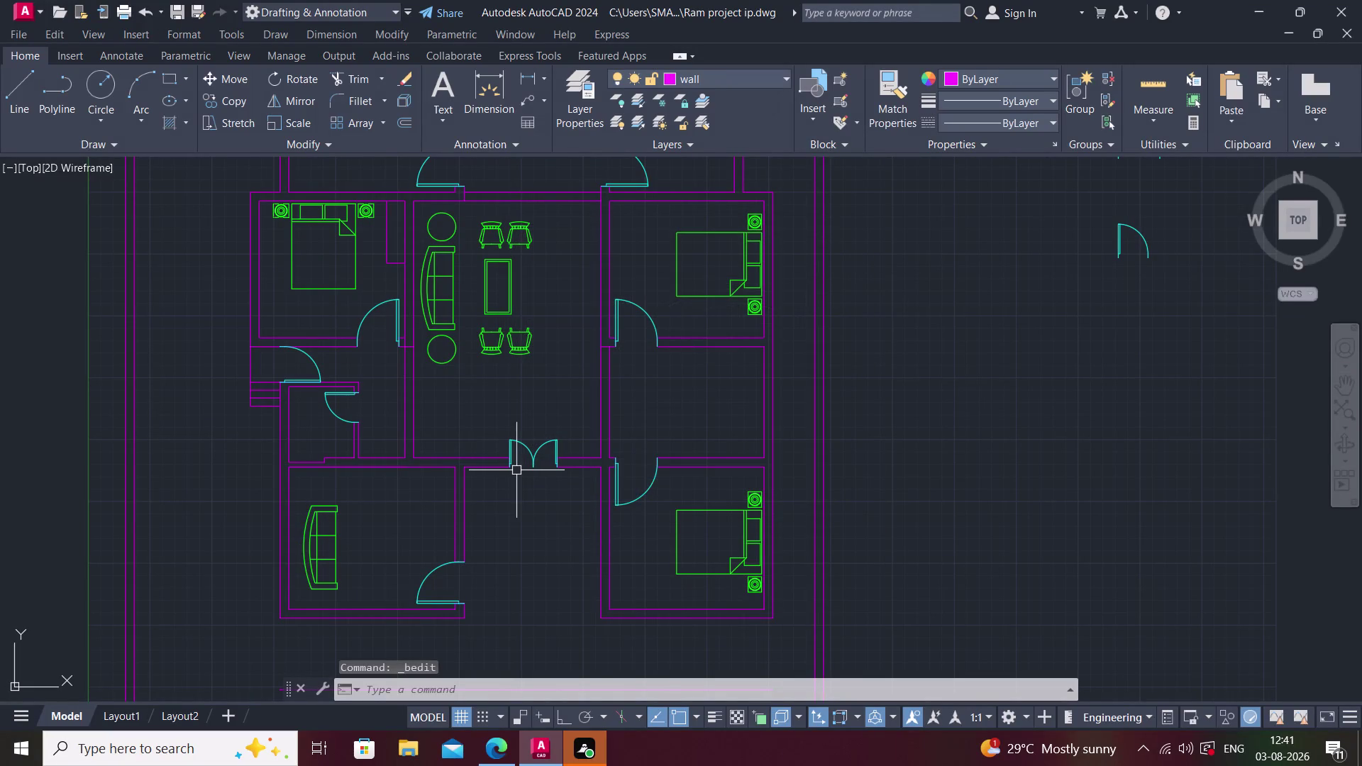